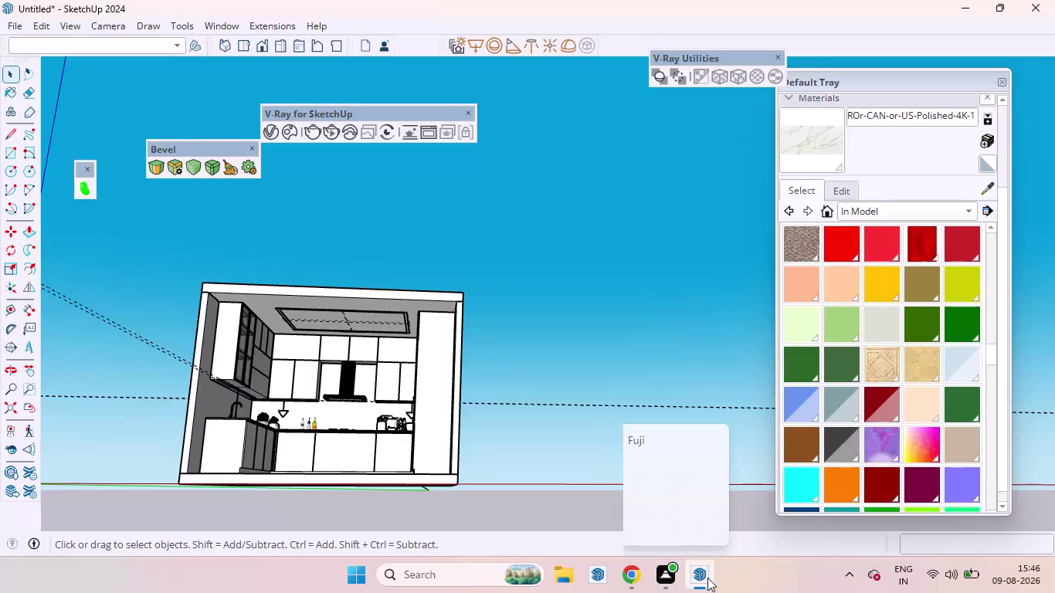
Create the material 'Material' textured with the newest white-and-gold marble image from Downloads.
click(556, 399)
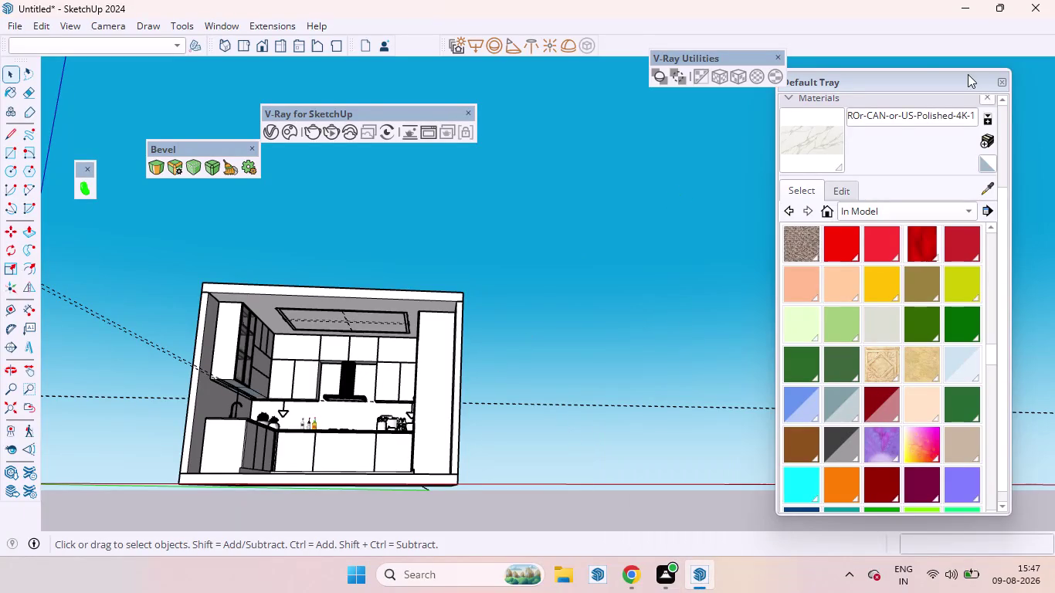
click(988, 138)
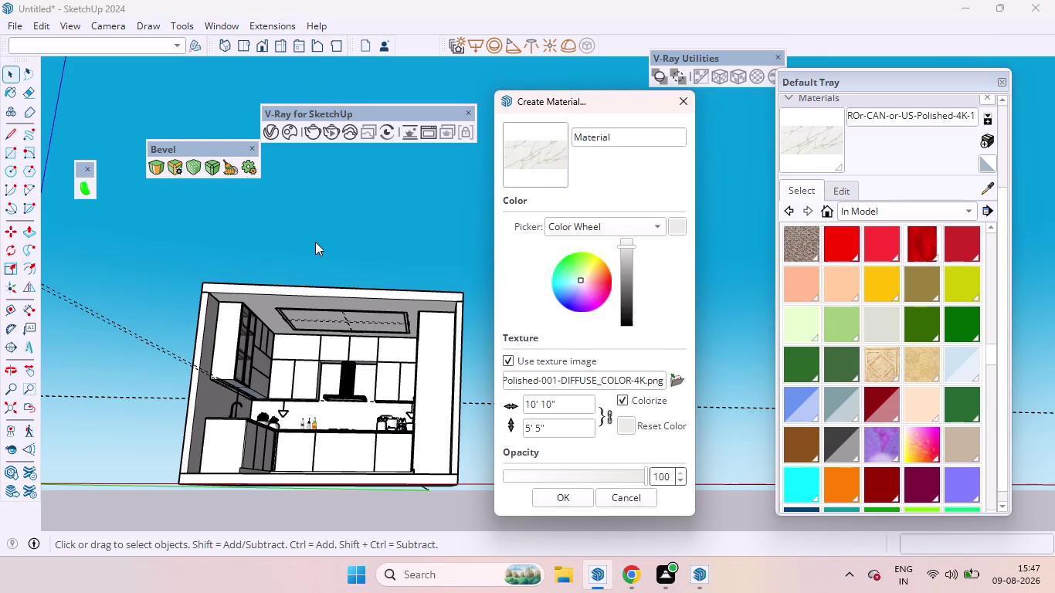
click(679, 380)
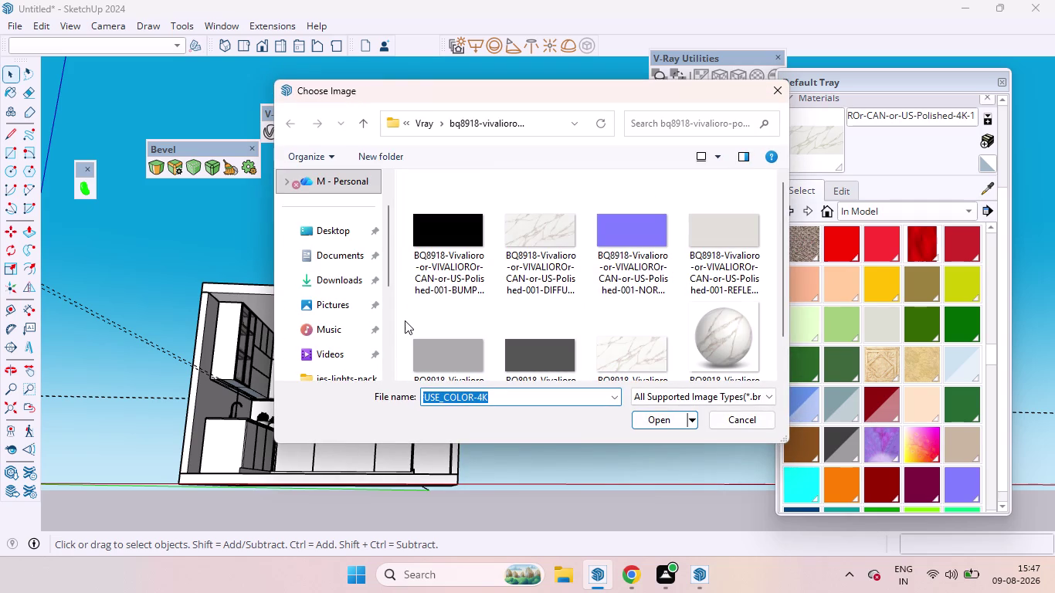
click(336, 280)
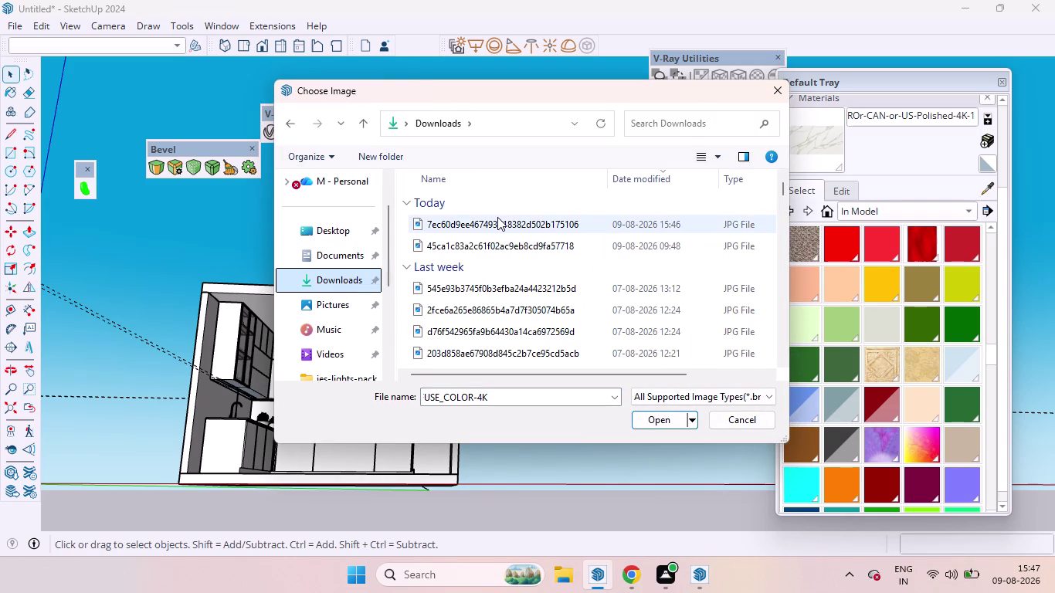
click(497, 217)
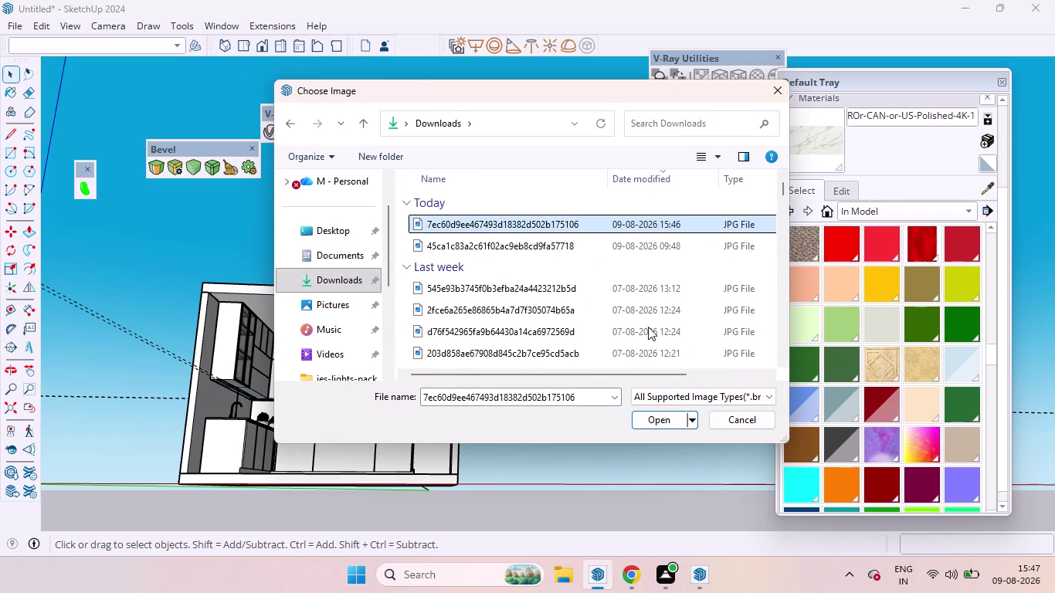
click(653, 418)
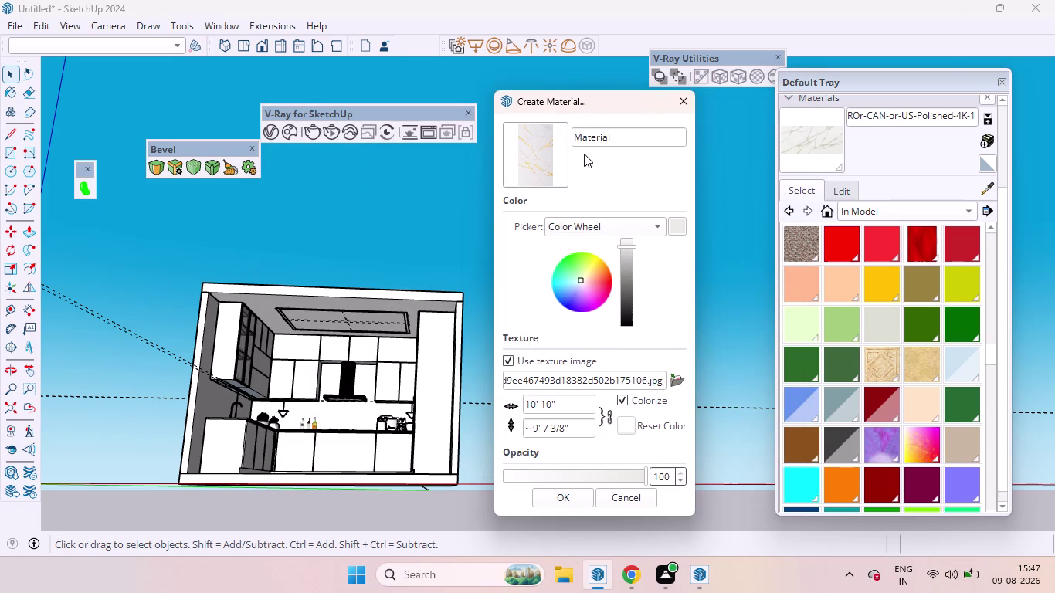
click(571, 497)
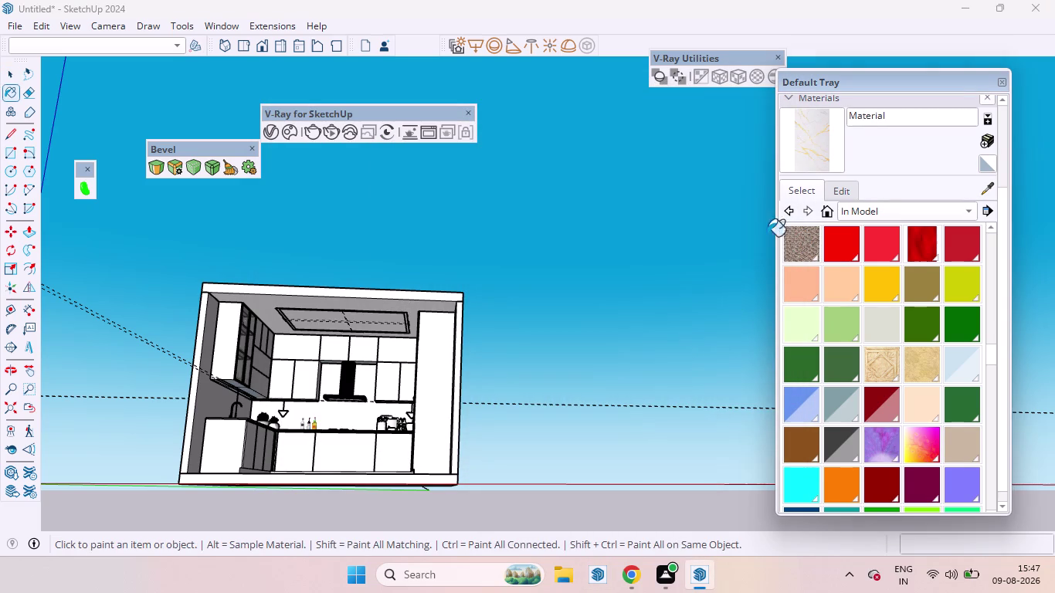
Zoom in on the backsplash, open it for editing and select its face.
key(space)
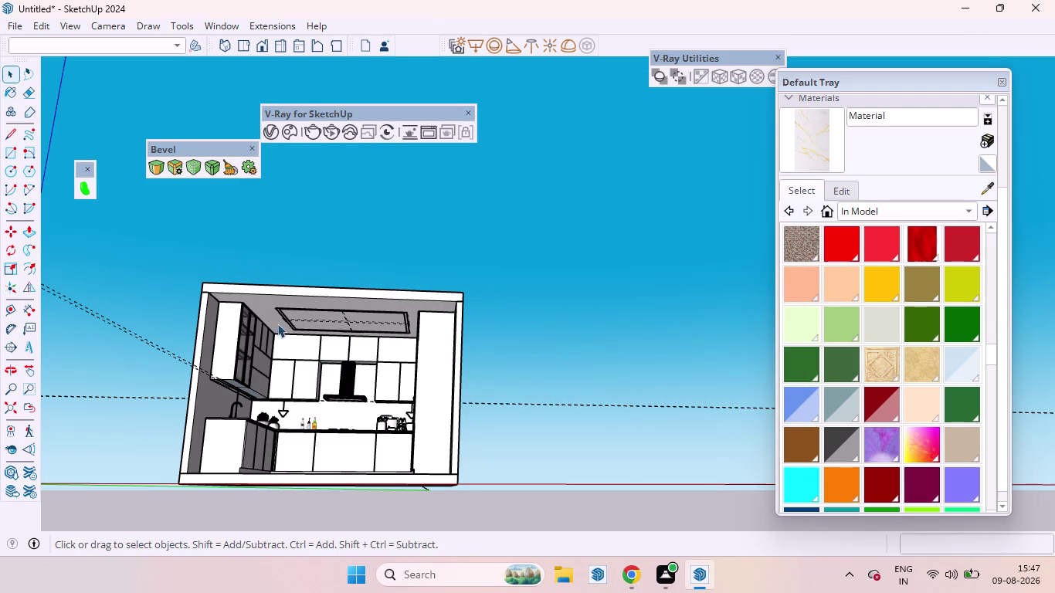
scroll(up, 3)
scroll(down, 3)
middle_drag(348, 308, 365, 476)
scroll(up, 3)
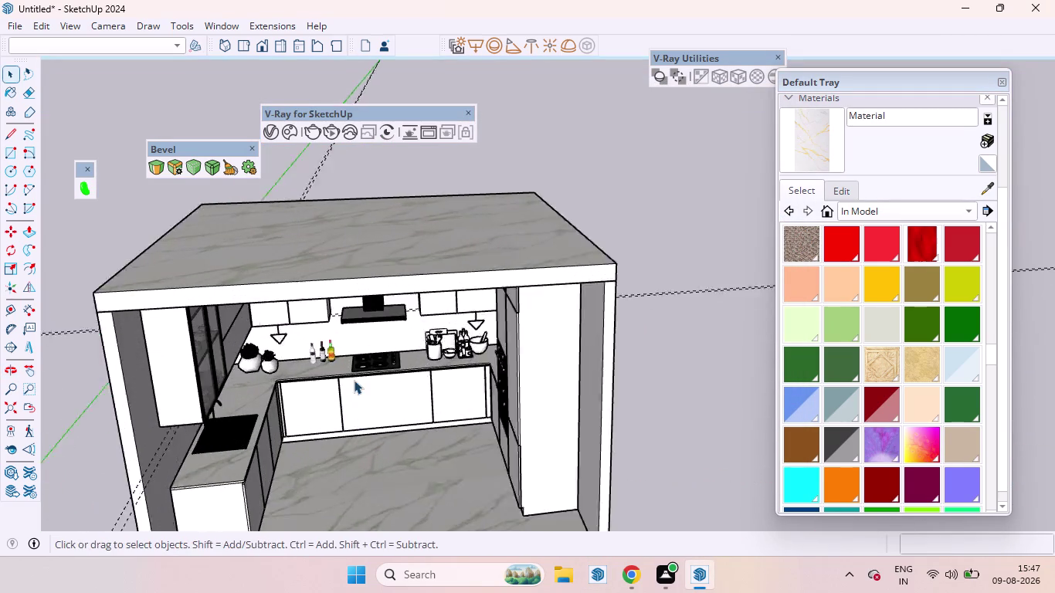
middle_drag(376, 454, 315, 309)
scroll(up, 3)
click(424, 389)
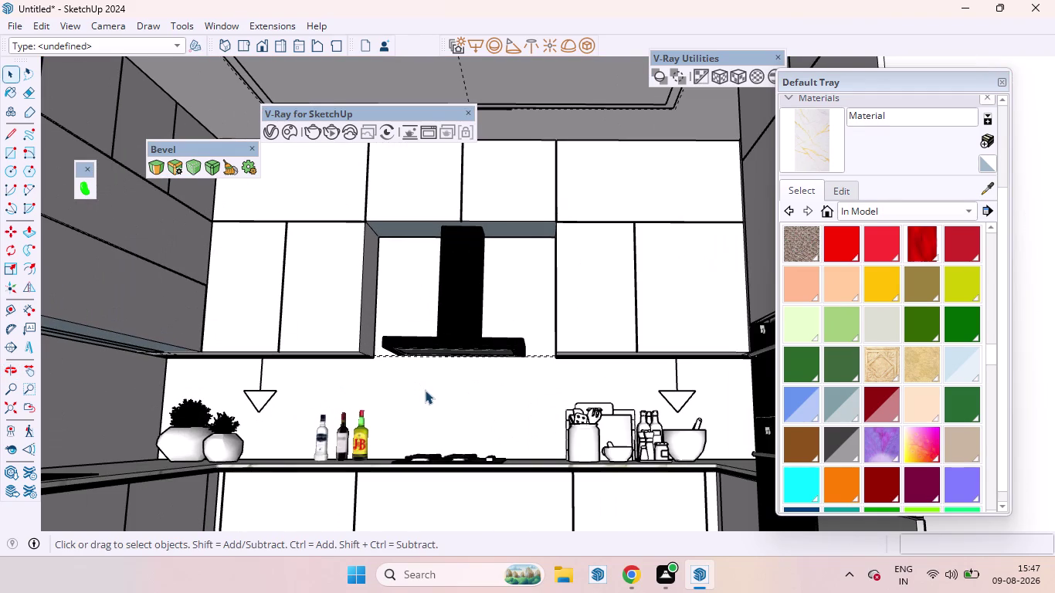
double_click(424, 390)
click(424, 390)
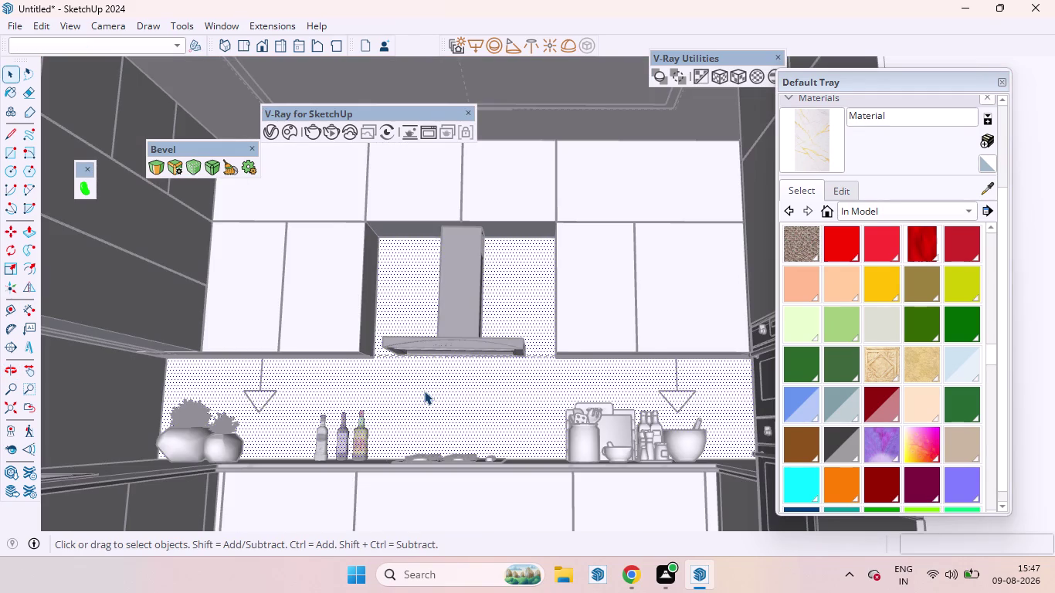
scroll(down, 3)
middle_drag(425, 391, 464, 458)
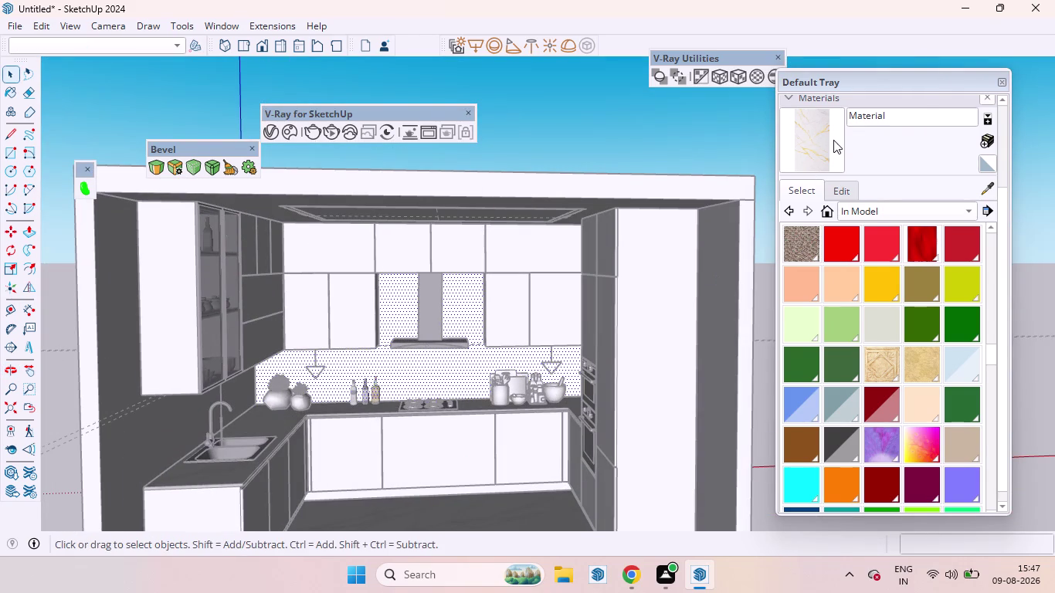
Paint the backsplash face with the white-and-gold marble material.
click(819, 138)
scroll(up, 3)
click(401, 373)
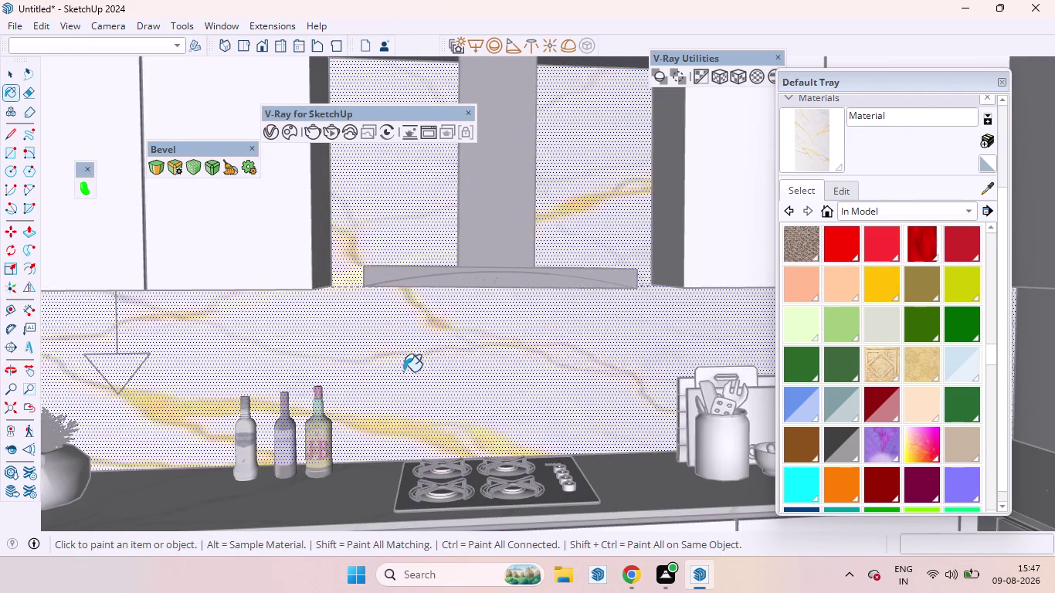
scroll(down, 3)
scroll(down, 3)
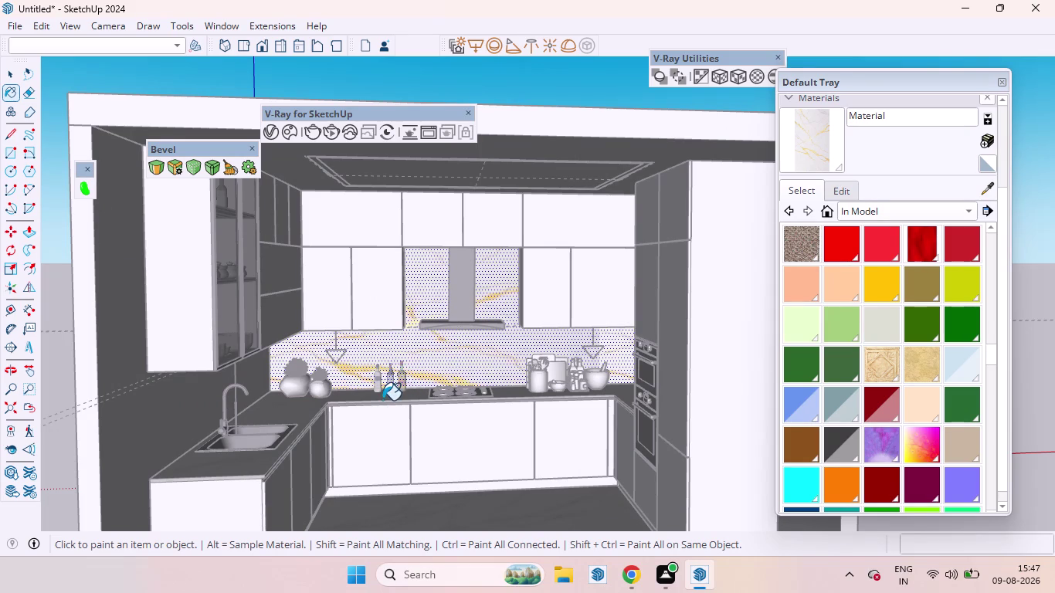
Return to selection and zoom out to view the whole marble-backed kitchen front.
key(space)
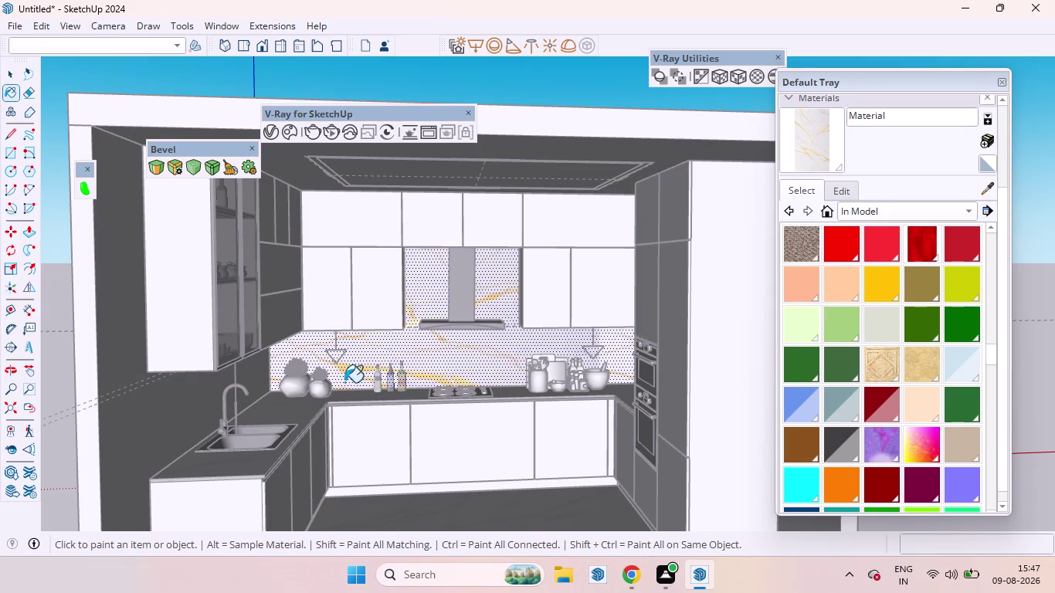
scroll(down, 3)
middle_drag(316, 369, 125, 427)
scroll(down, 3)
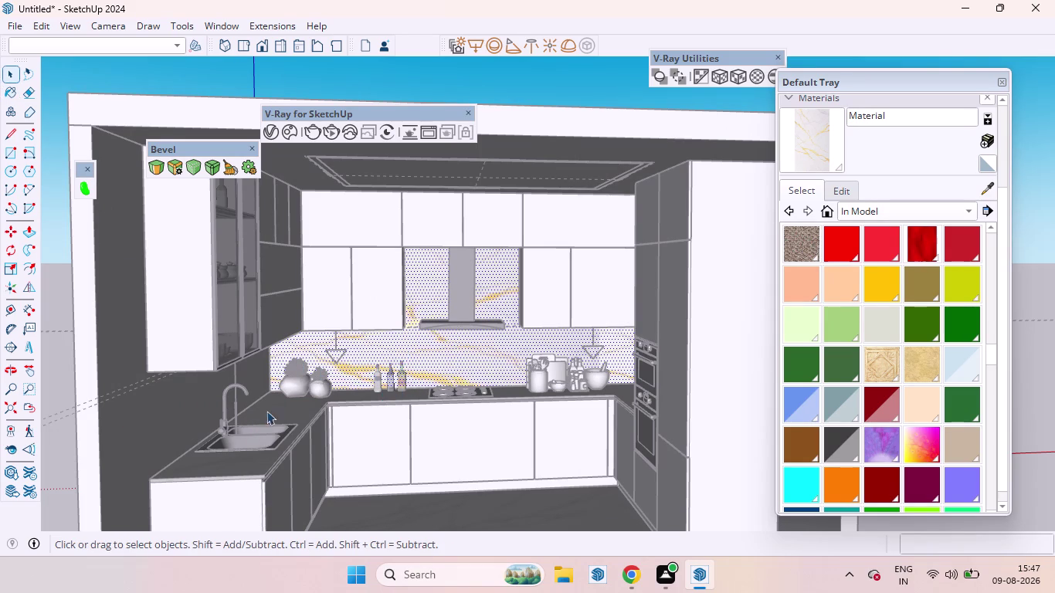
scroll(down, 3)
scroll(down, 3)
scroll(down, 3)
scroll(up, 3)
scroll(down, 3)
scroll(down, 3)
scroll(down, 3)
click(8, 68)
scroll(down, 3)
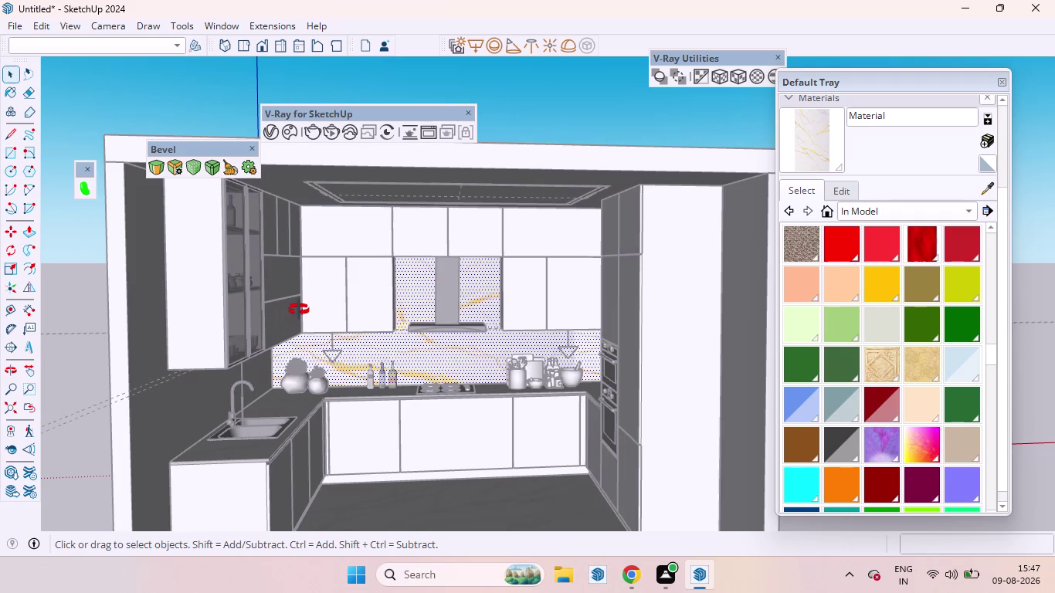
Orbit to a side view of the kitchen and open the kitchen model for editing.
scroll(down, 3)
scroll(down, 3)
scroll(down, 3)
middle_drag(348, 390, 202, 345)
scroll(up, 3)
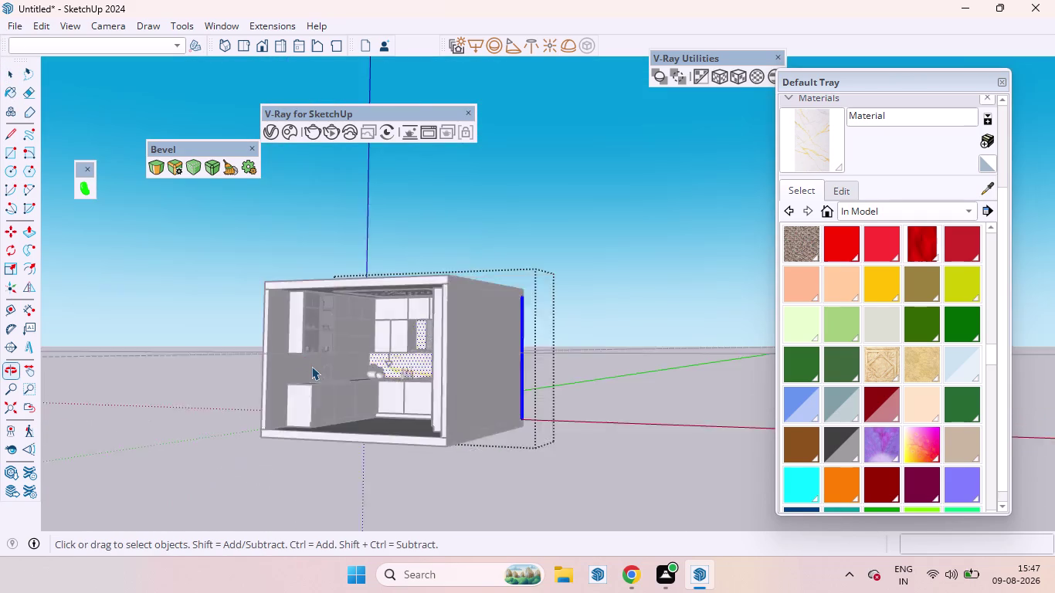
scroll(up, 3)
scroll(down, 3)
scroll(up, 3)
click(306, 375)
double_click(305, 375)
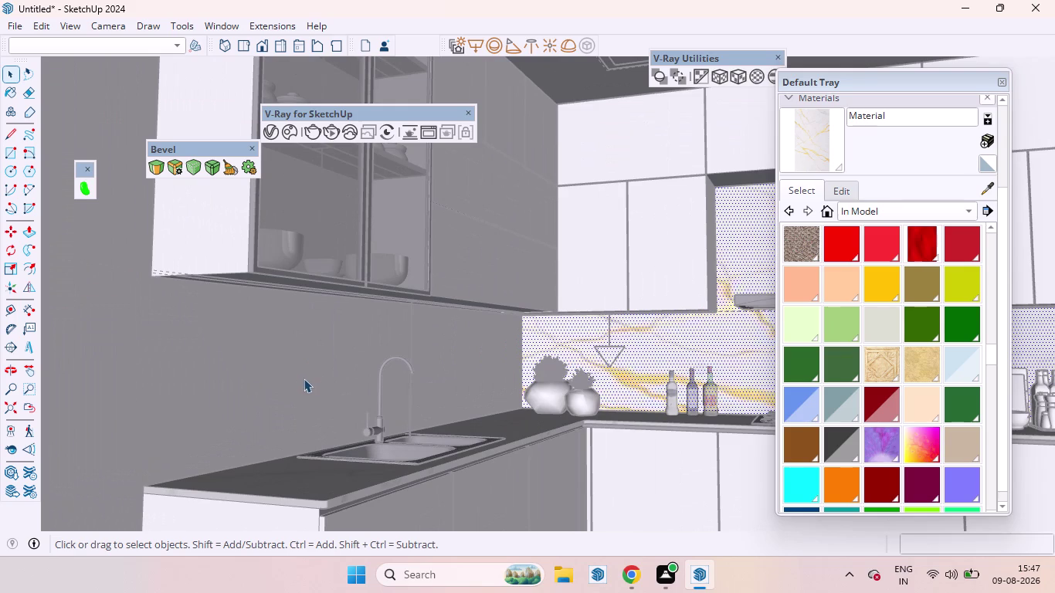
Select the whole left side wall inside the kitchen model.
scroll(down, 3)
scroll(down, 3)
triple_click(308, 377)
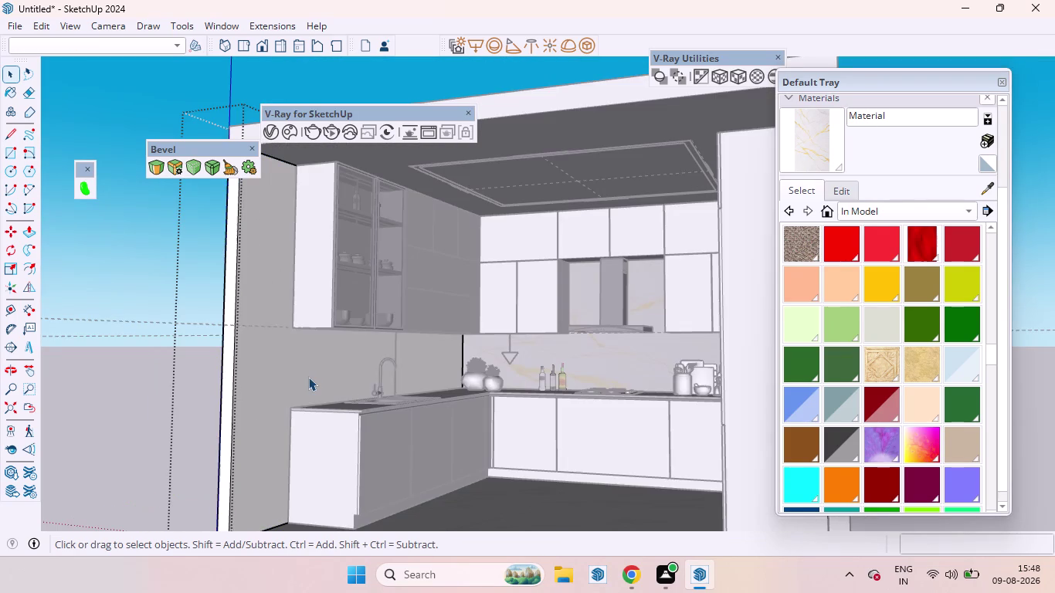
click(308, 377)
triple_click(308, 377)
click(309, 377)
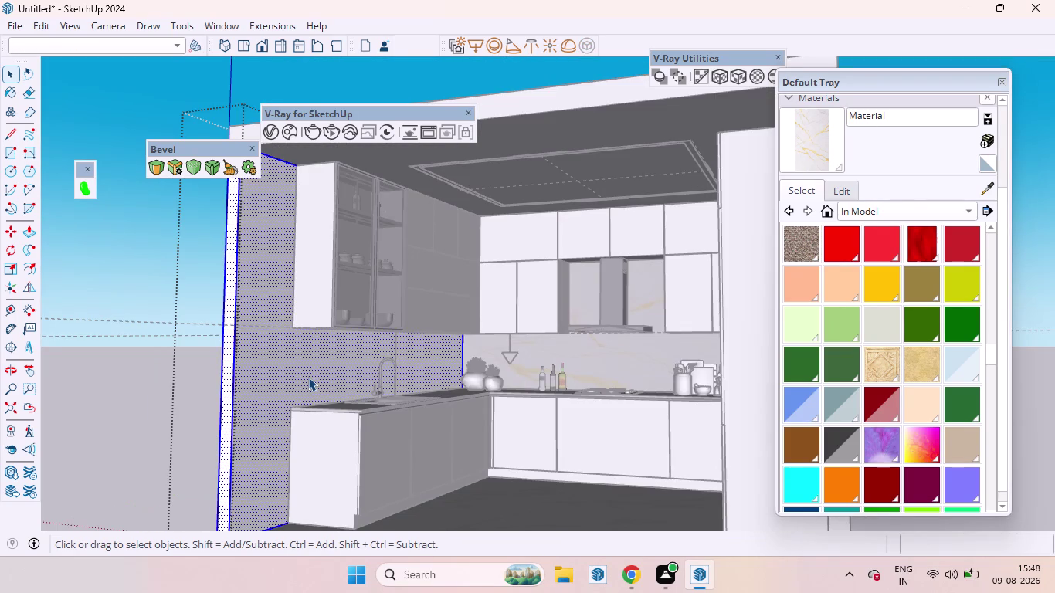
triple_click(308, 377)
click(308, 377)
click(304, 370)
click(296, 364)
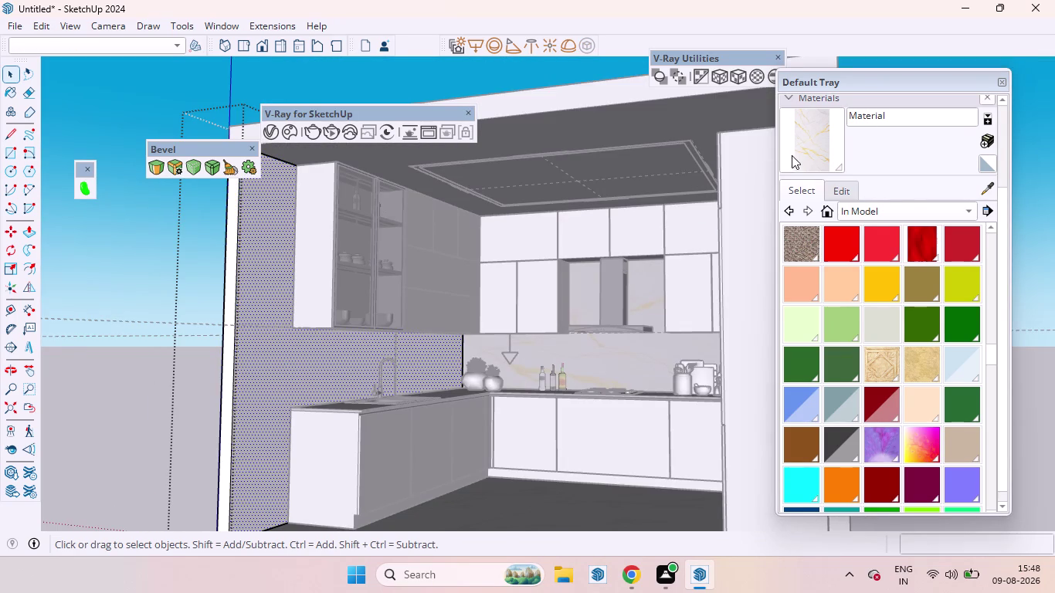
Paint the left side wall with the marble, then exit editing and clear the selection.
click(814, 144)
click(308, 362)
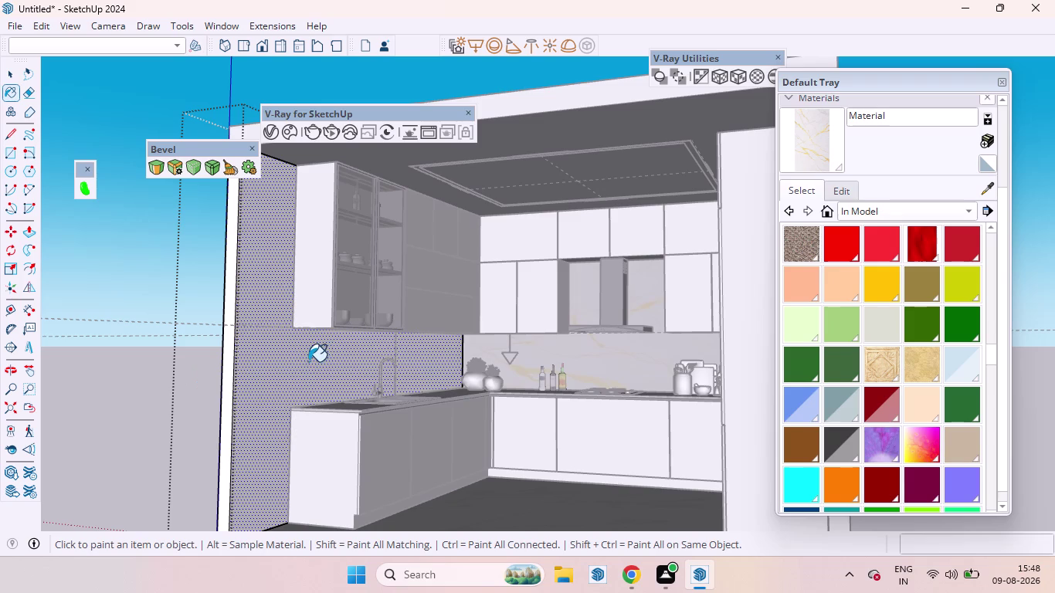
key(space)
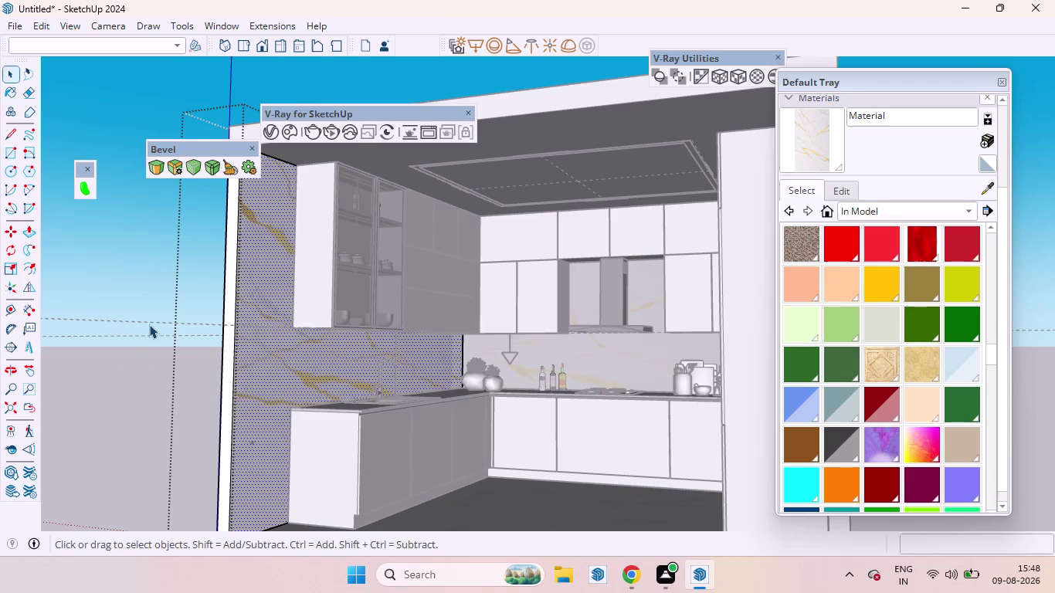
key(space)
click(130, 268)
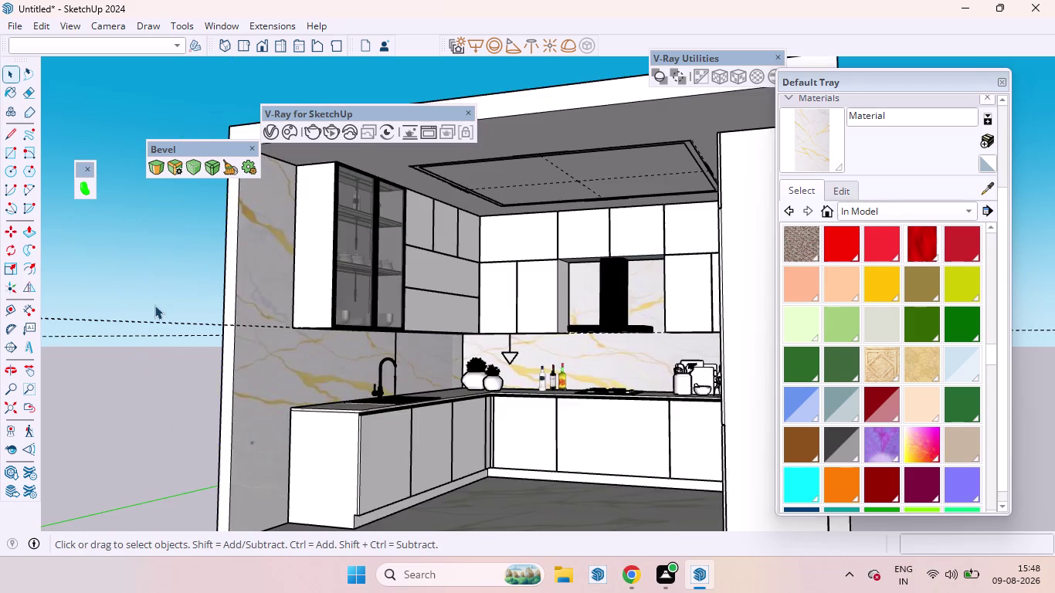
scroll(down, 3)
scroll(up, 3)
middle_drag(171, 322, 423, 317)
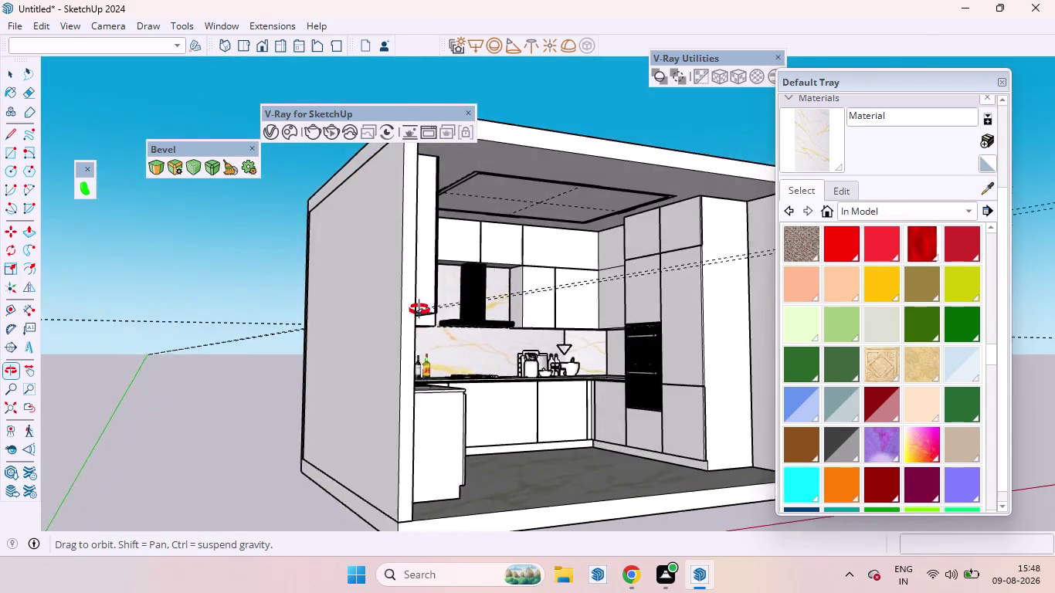
middle_drag(422, 317, 359, 321)
scroll(down, 3)
scroll(up, 3)
scroll(down, 3)
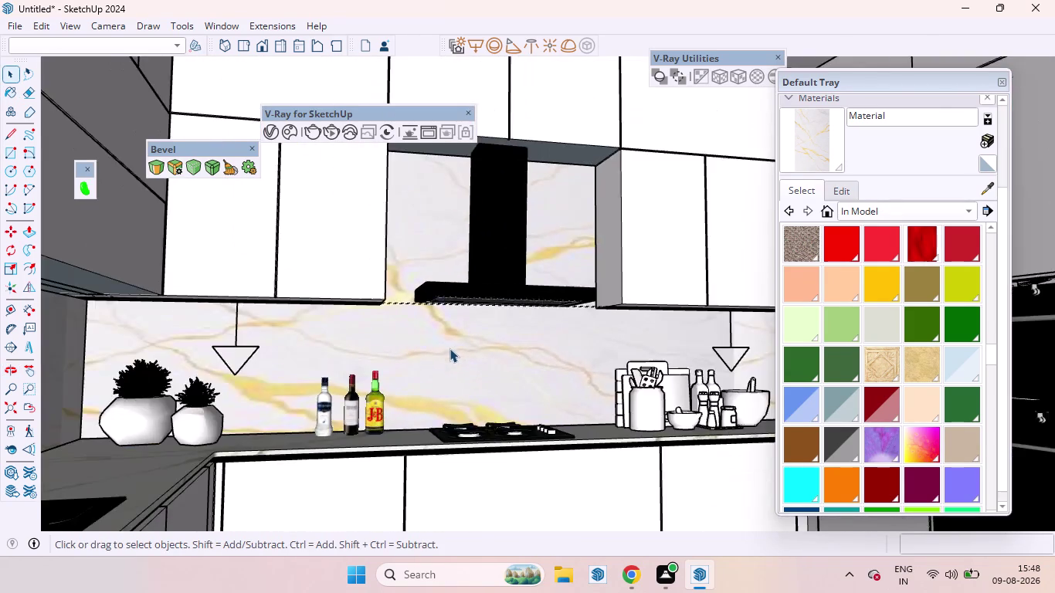
middle_drag(448, 349, 309, 447)
scroll(up, 3)
scroll(down, 3)
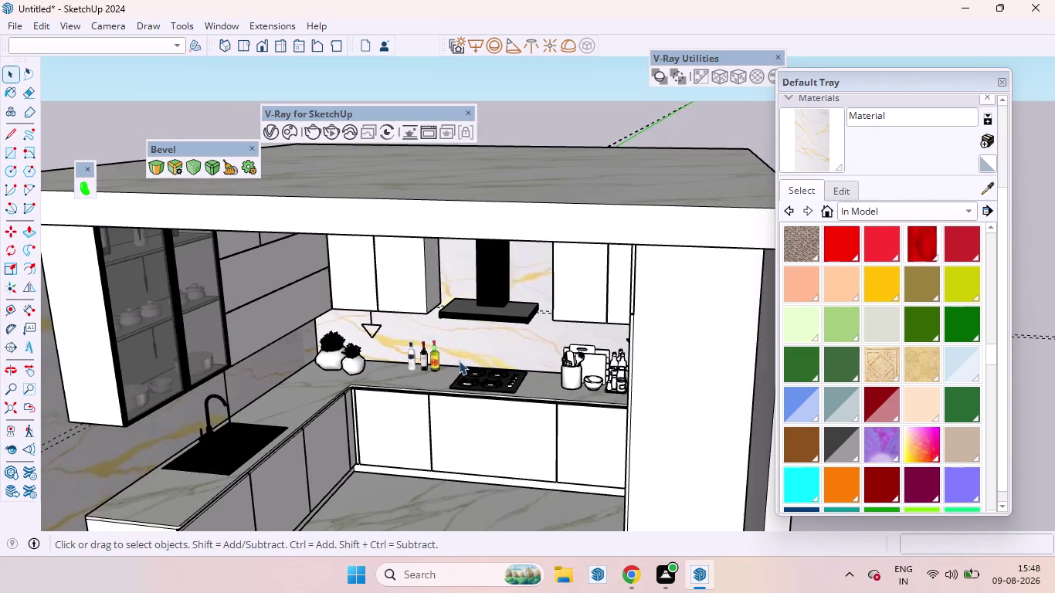
scroll(up, 3)
scroll(down, 3)
middle_drag(390, 442, 404, 401)
scroll(up, 3)
scroll(down, 3)
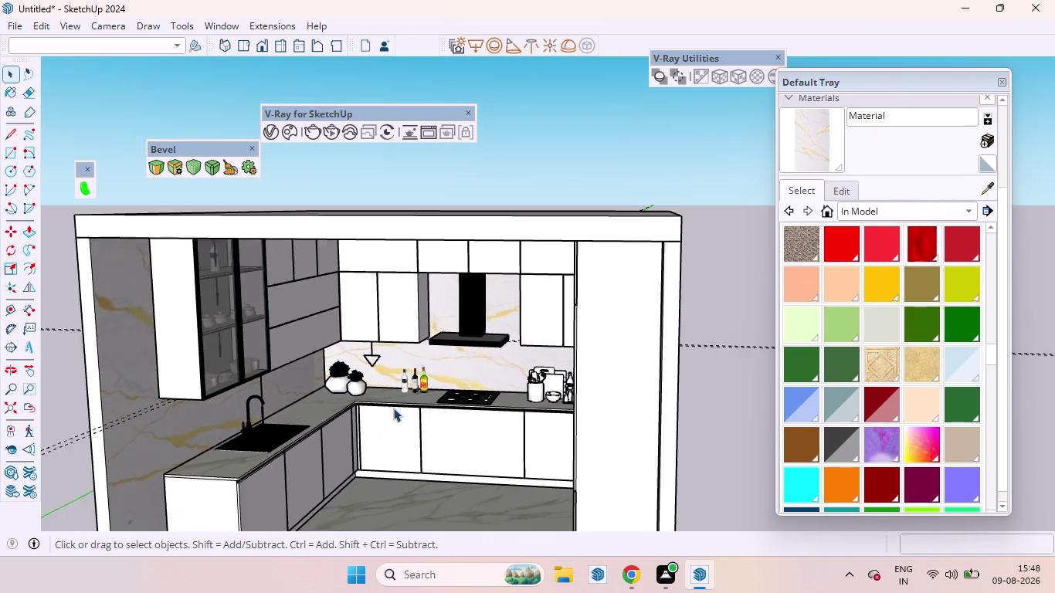
scroll(down, 3)
scroll(down, 3)
scroll(up, 3)
drag(655, 431, 592, 281)
scroll(down, 3)
scroll(up, 3)
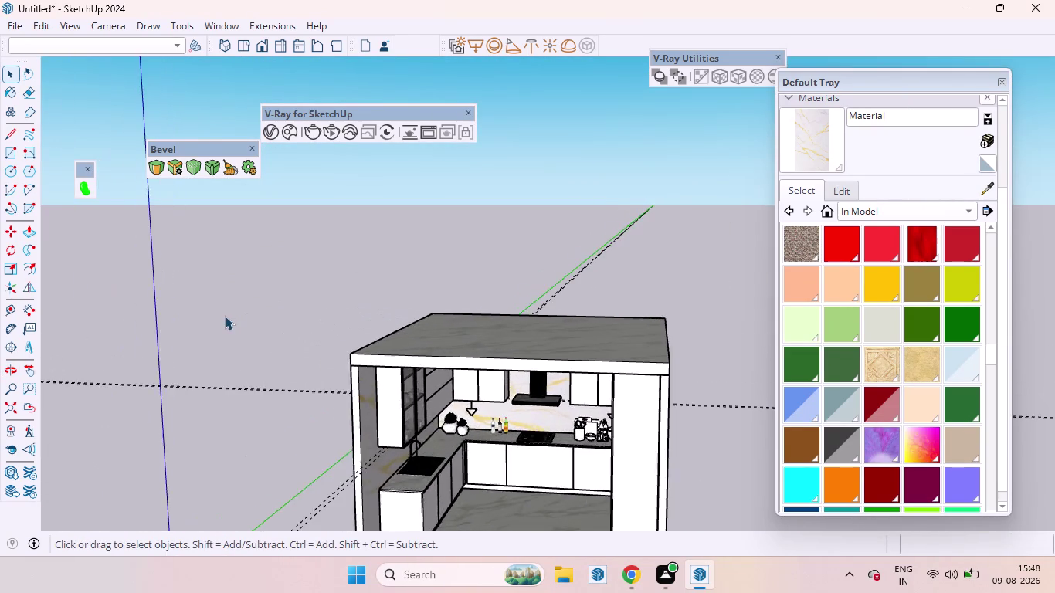
scroll(up, 3)
scroll(down, 3)
drag(285, 459, 146, 359)
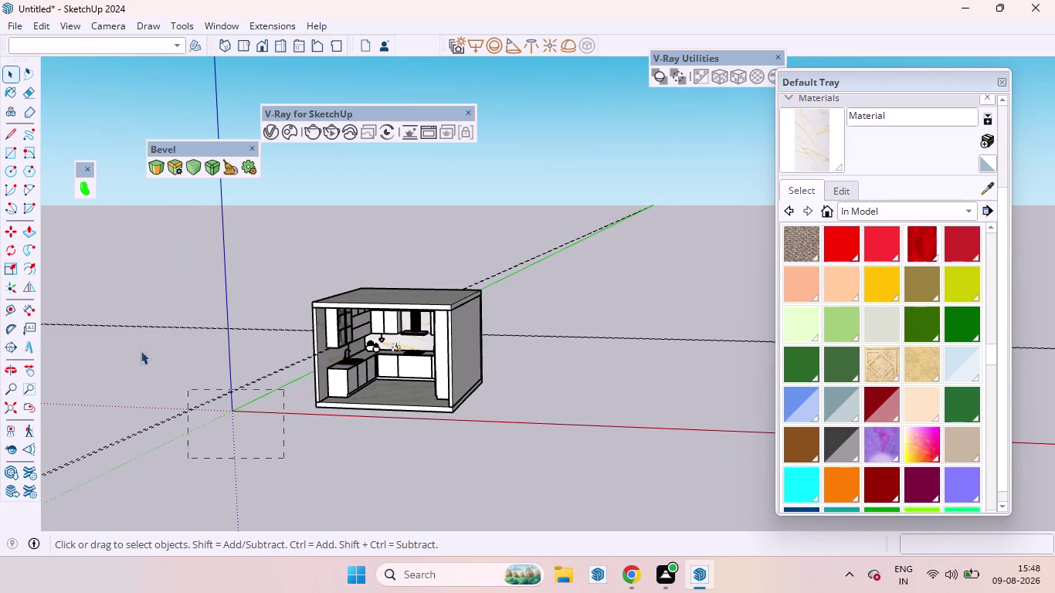
drag(147, 359, 108, 305)
key(Delete)
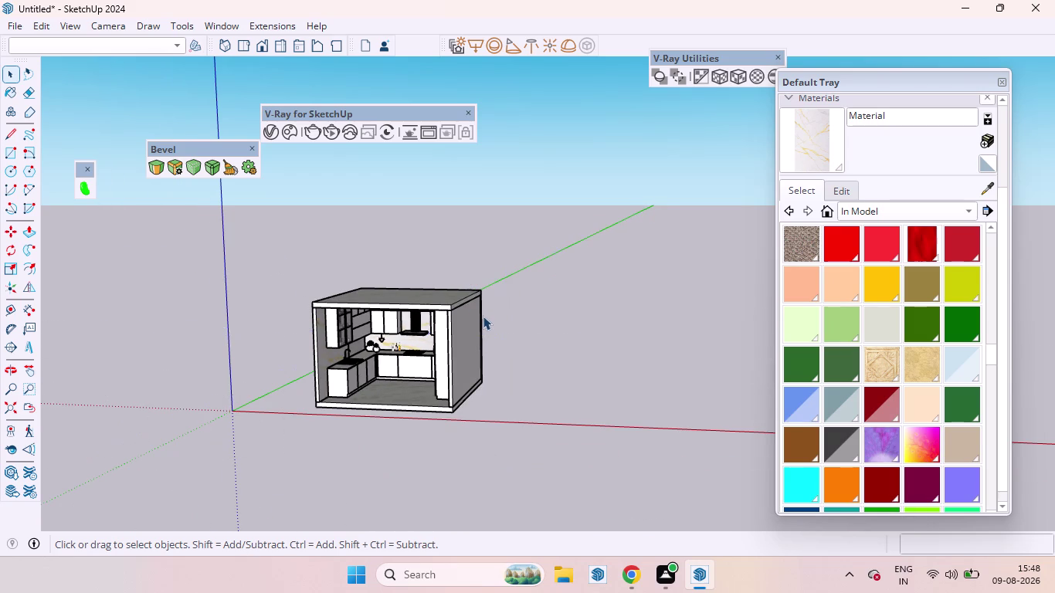
scroll(up, 3)
middle_drag(384, 367, 468, 261)
scroll(up, 3)
scroll(up, 3)
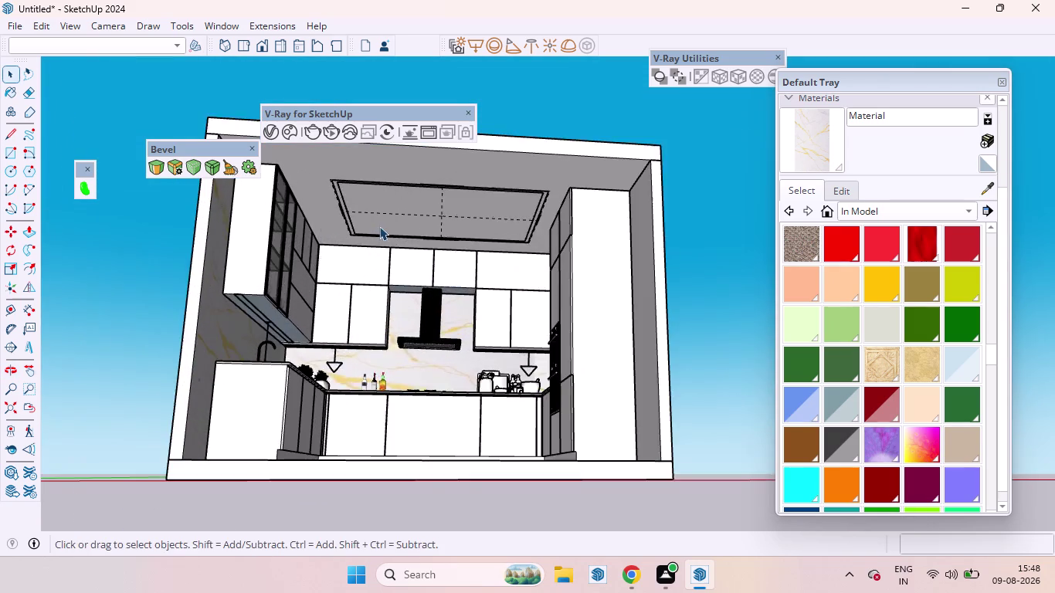
scroll(down, 3)
middle_drag(408, 227, 405, 342)
scroll(up, 3)
scroll(up, 3)
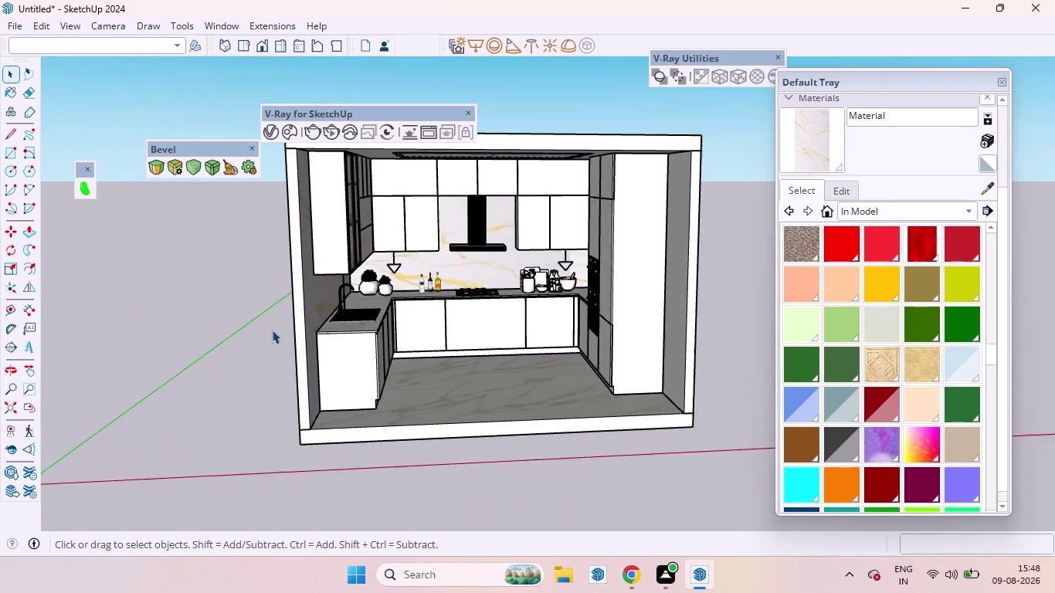
scroll(up, 3)
scroll(up, 3)
scroll(down, 3)
middle_drag(409, 351, 404, 292)
scroll(up, 3)
scroll(up, 3)
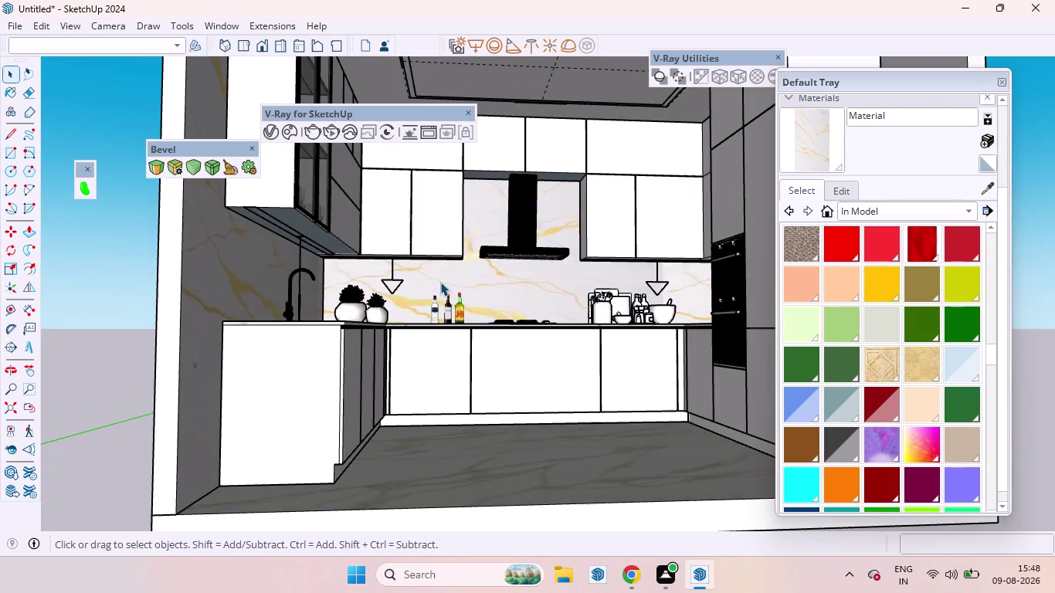
scroll(down, 3)
scroll(up, 3)
middle_drag(453, 284, 448, 352)
scroll(up, 3)
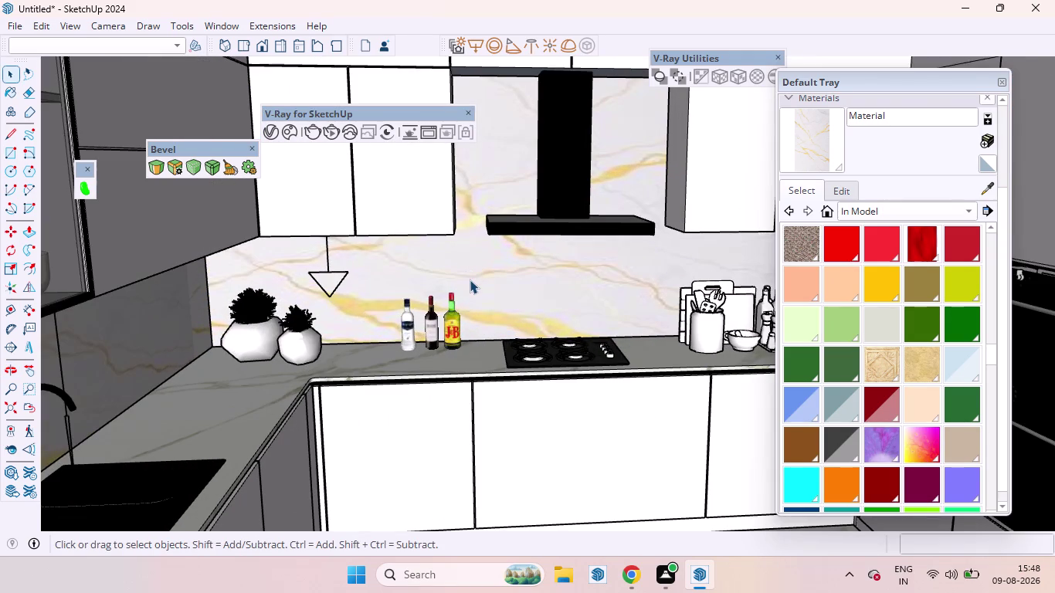
click(469, 280)
double_click(470, 279)
click(469, 280)
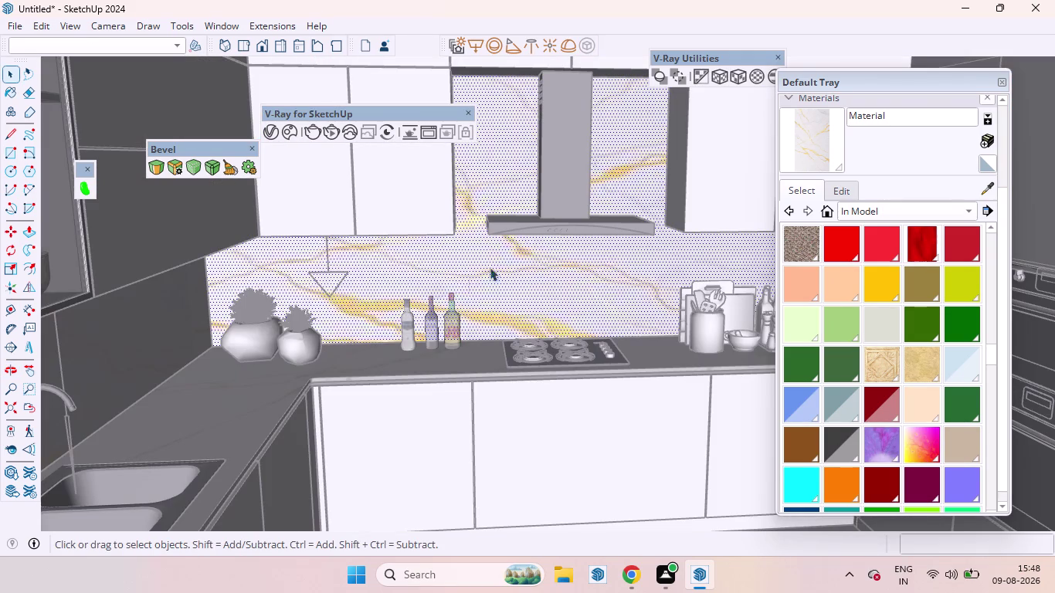
click(730, 82)
scroll(down, 3)
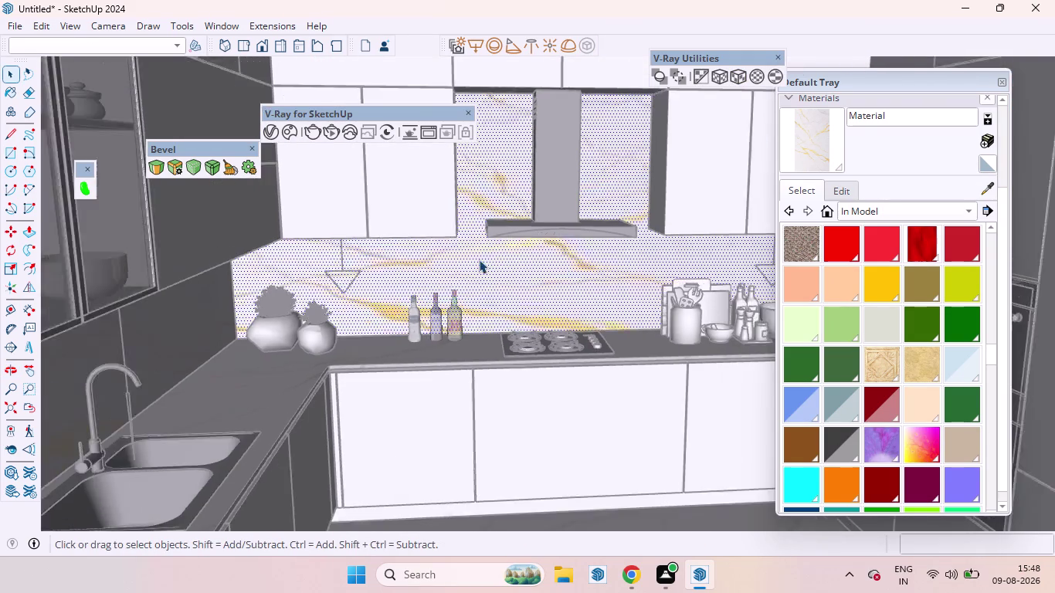
scroll(down, 3)
scroll(down, 3)
key(space)
click(226, 305)
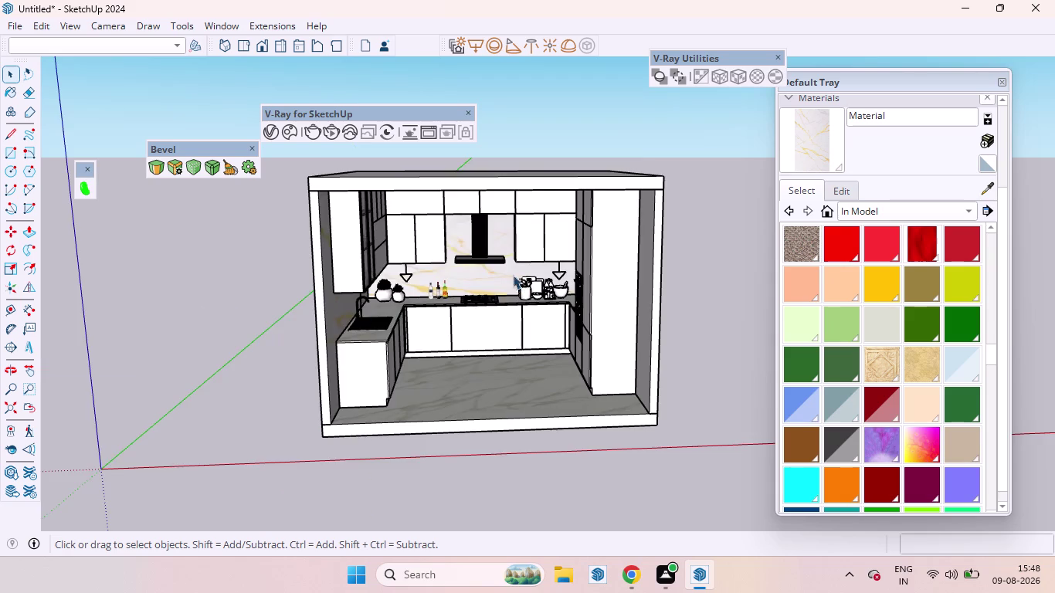
middle_drag(510, 273, 443, 177)
scroll(up, 3)
scroll(down, 3)
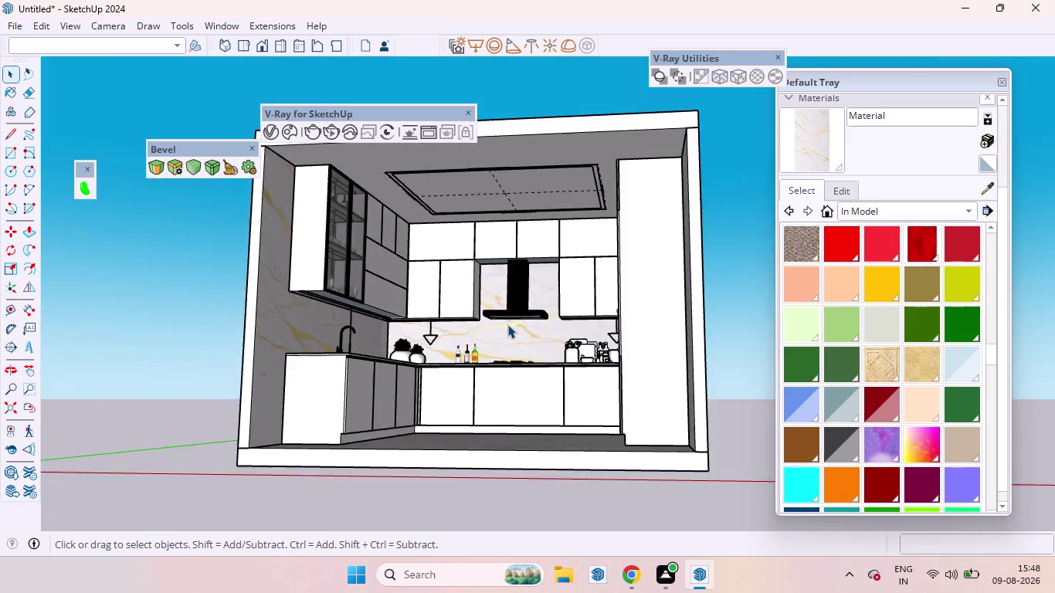
scroll(up, 3)
middle_drag(509, 332, 589, 402)
scroll(down, 3)
scroll(up, 3)
middle_drag(498, 345, 490, 345)
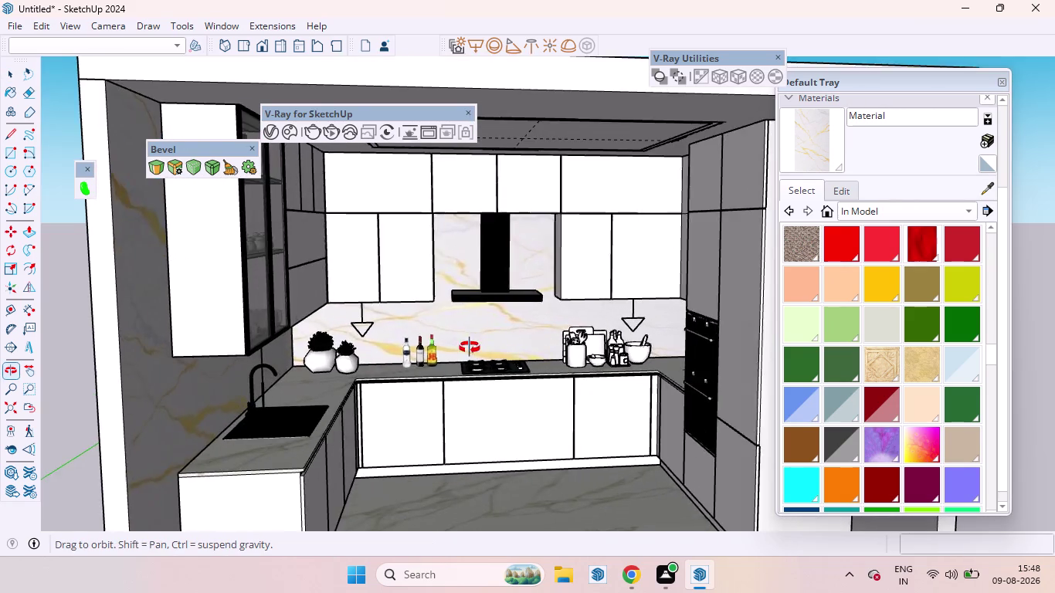
middle_drag(491, 346, 258, 325)
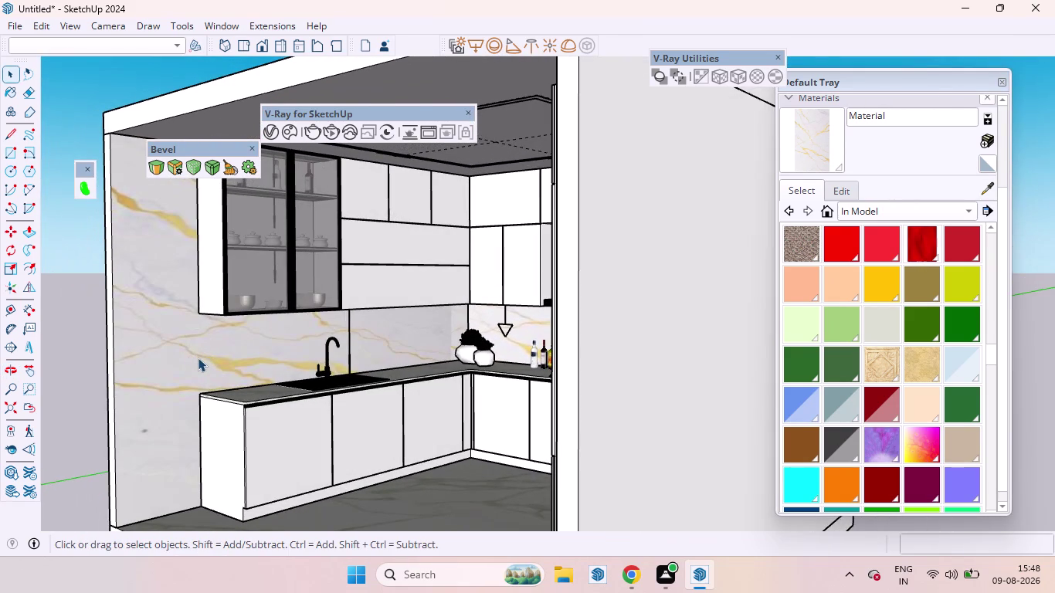
scroll(down, 3)
middle_drag(237, 359, 446, 375)
scroll(down, 3)
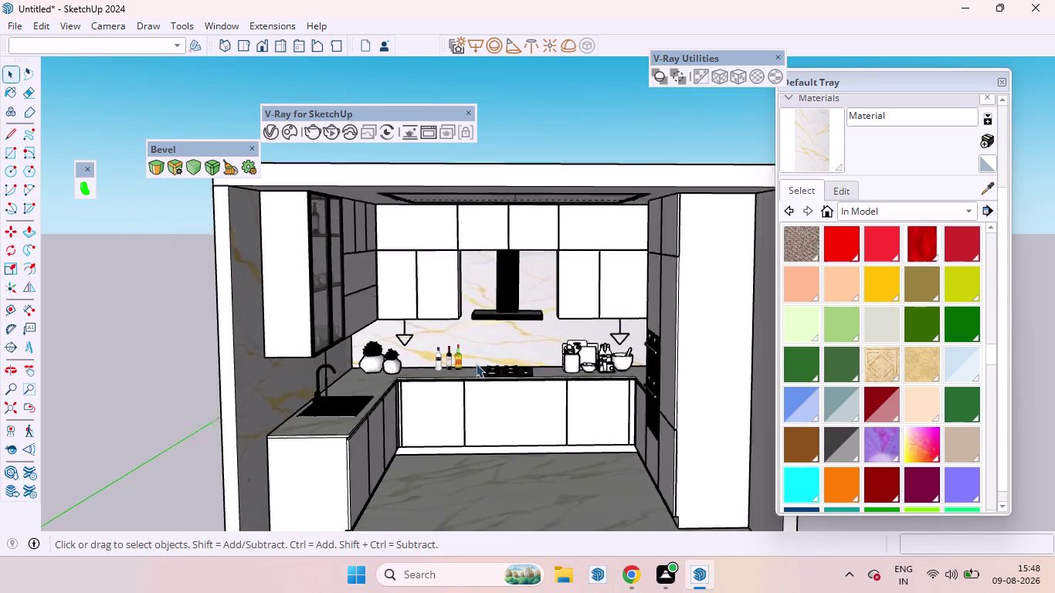
scroll(down, 3)
middle_drag(488, 371, 491, 332)
scroll(up, 3)
scroll(down, 3)
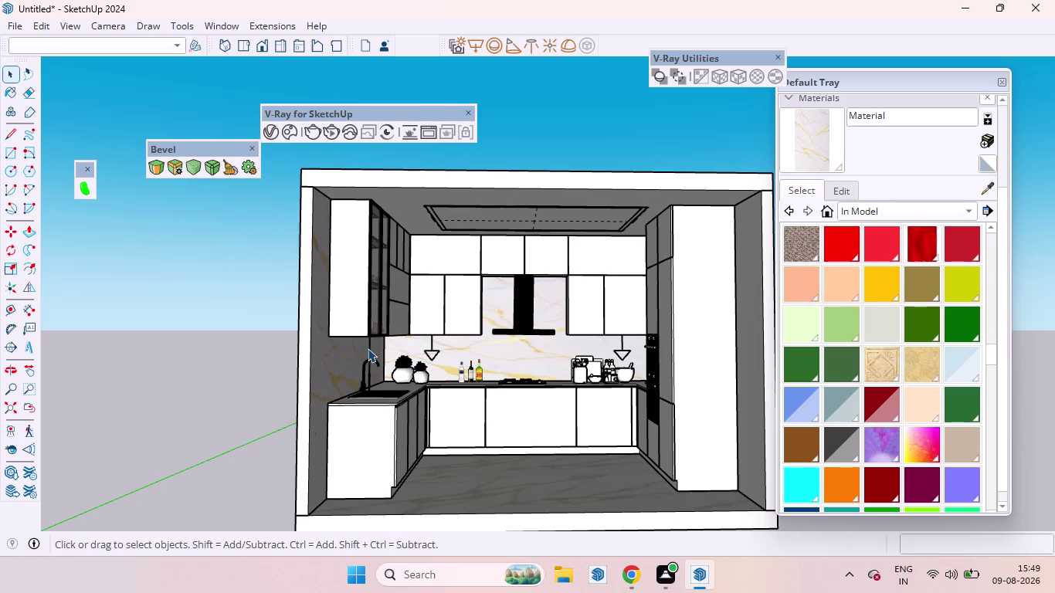
scroll(down, 3)
scroll(up, 3)
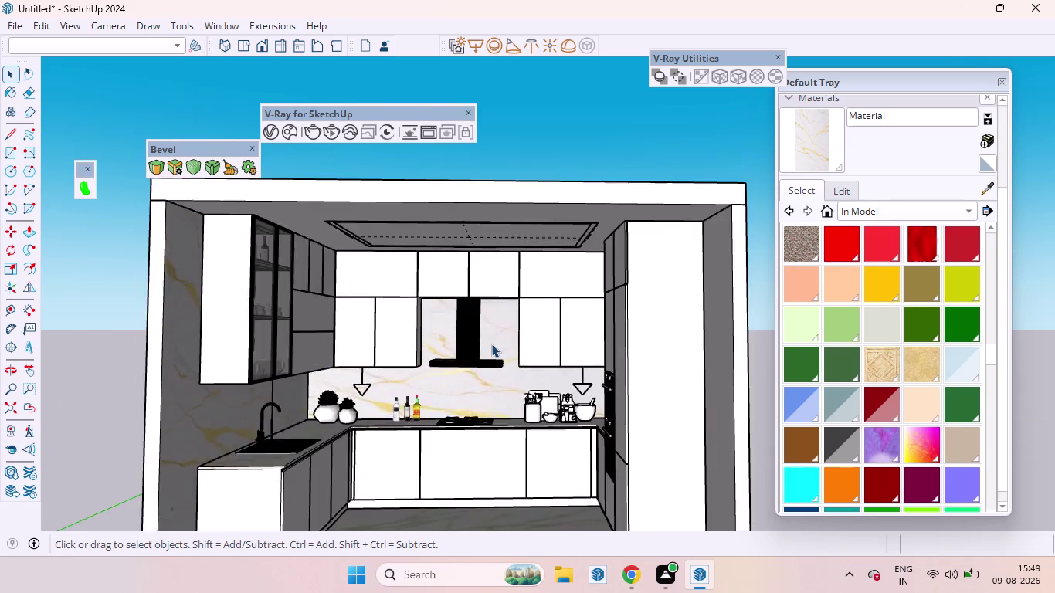
scroll(up, 3)
scroll(down, 3)
middle_drag(541, 314, 443, 308)
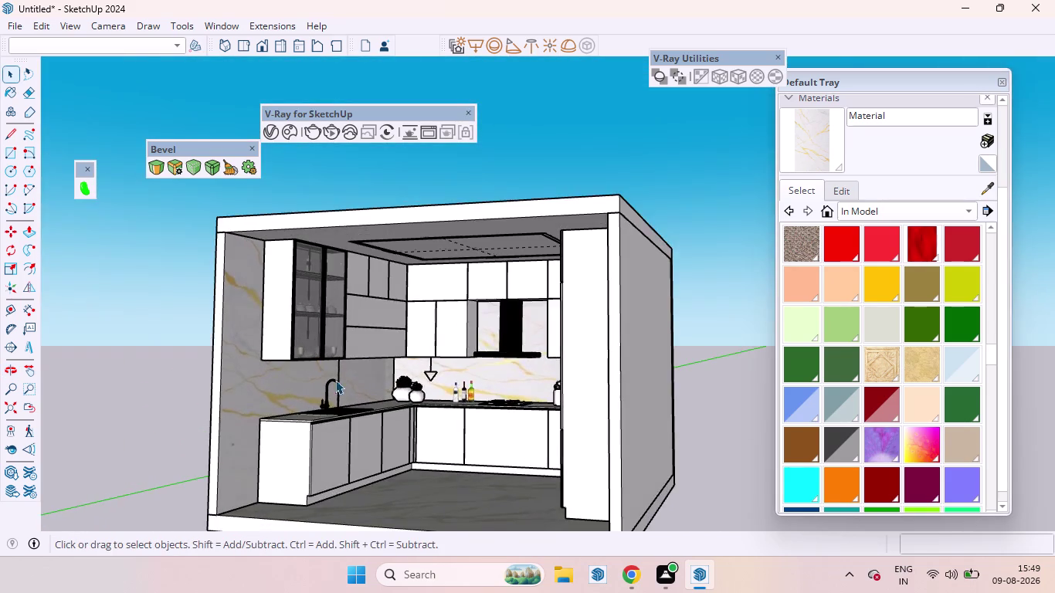
scroll(up, 3)
scroll(down, 3)
scroll(up, 3)
scroll(down, 3)
middle_drag(324, 478, 493, 457)
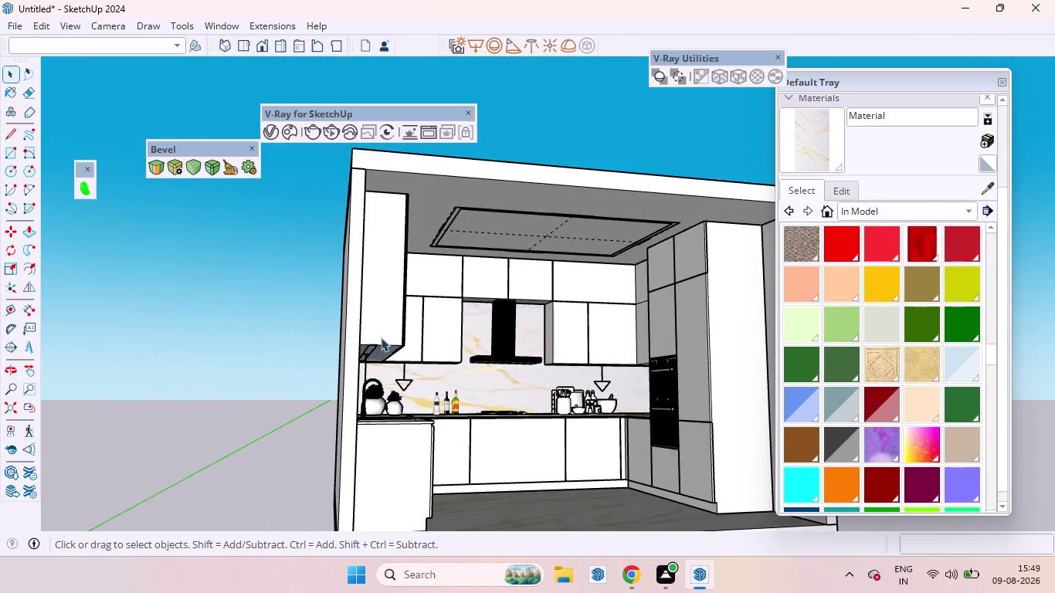
scroll(down, 3)
scroll(up, 3)
scroll(down, 3)
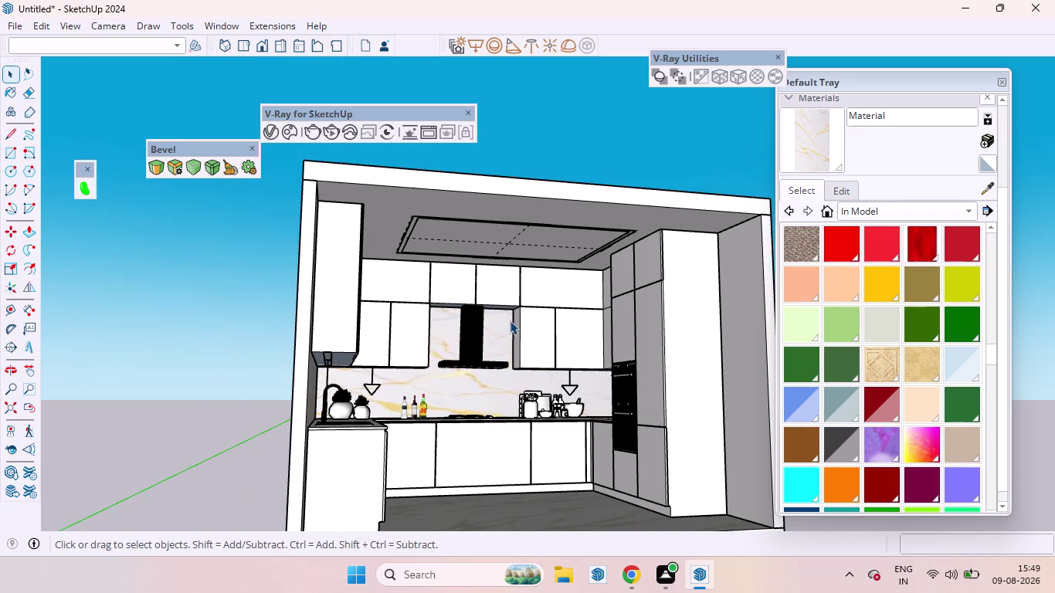
scroll(up, 3)
scroll(down, 3)
scroll(up, 3)
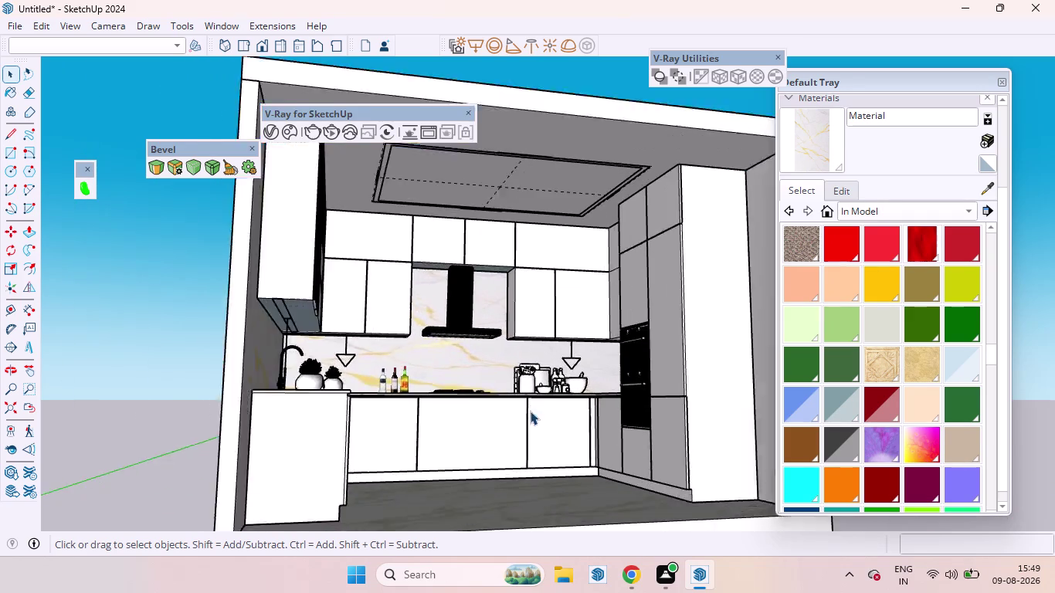
scroll(down, 3)
middle_drag(560, 474, 508, 493)
scroll(up, 3)
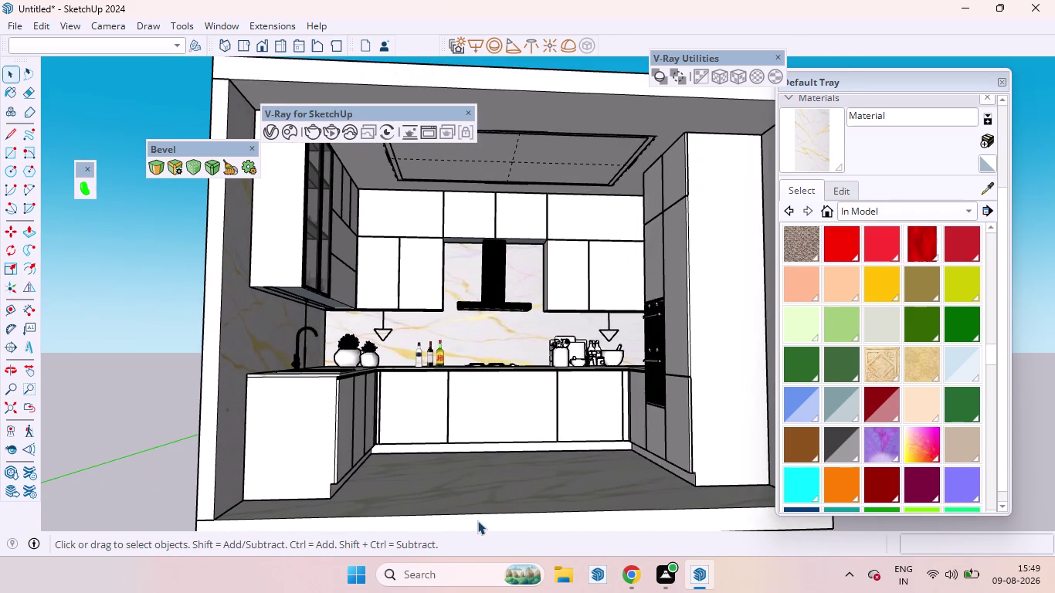
scroll(up, 3)
middle_drag(513, 502, 484, 546)
scroll(up, 3)
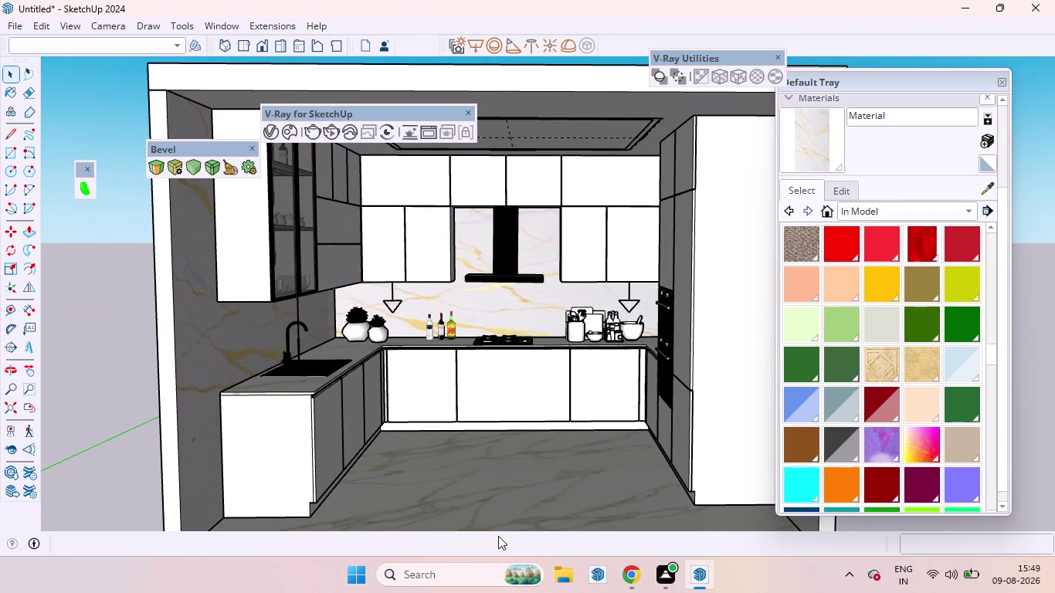
scroll(up, 3)
scroll(up, 3)
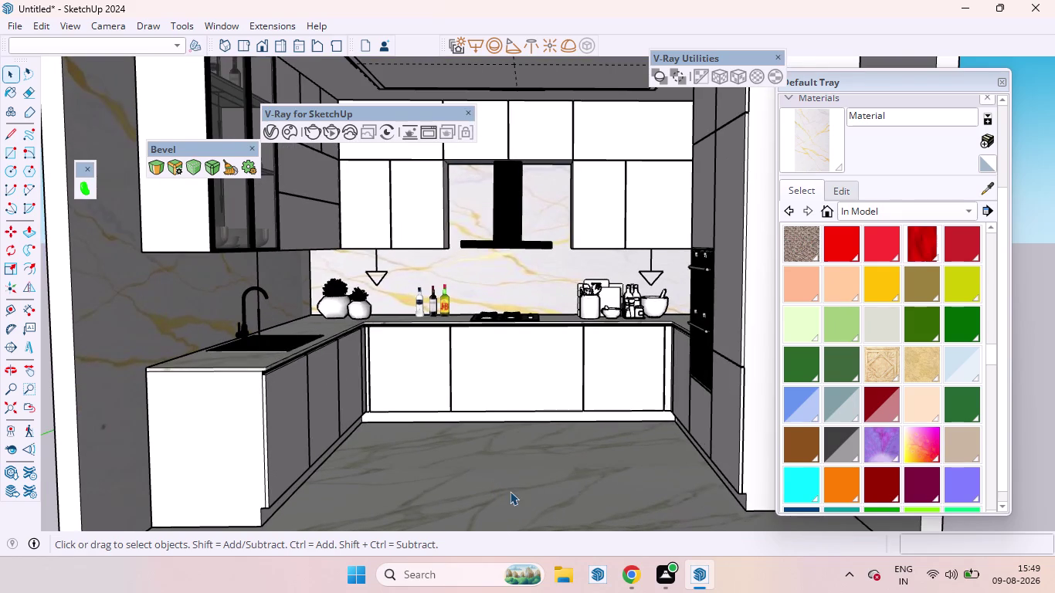
scroll(down, 3)
middle_drag(513, 491, 505, 469)
scroll(up, 3)
scroll(up, 3)
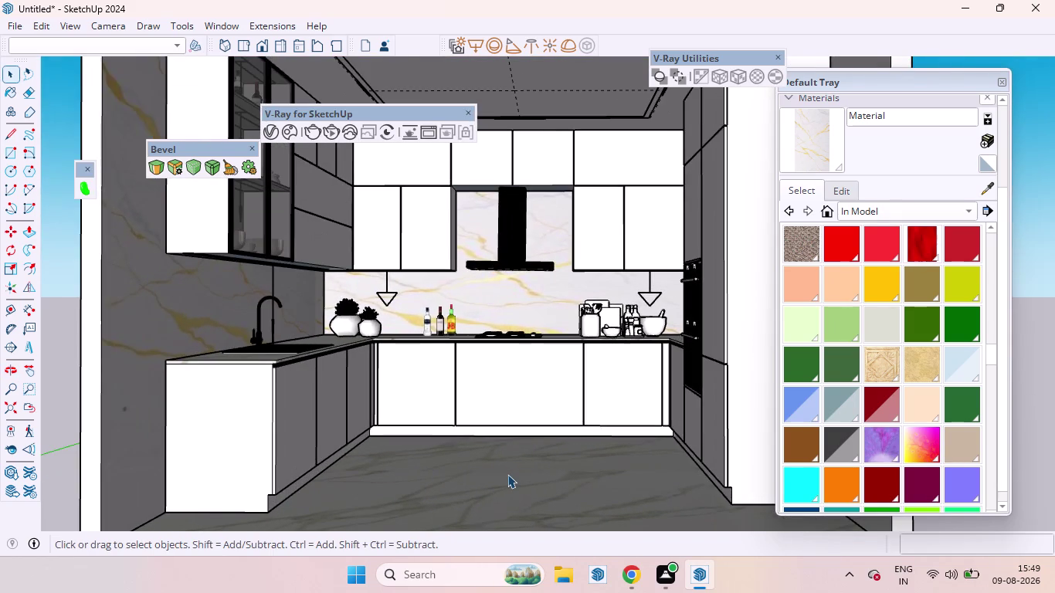
scroll(down, 3)
scroll(up, 3)
middle_drag(510, 441, 518, 463)
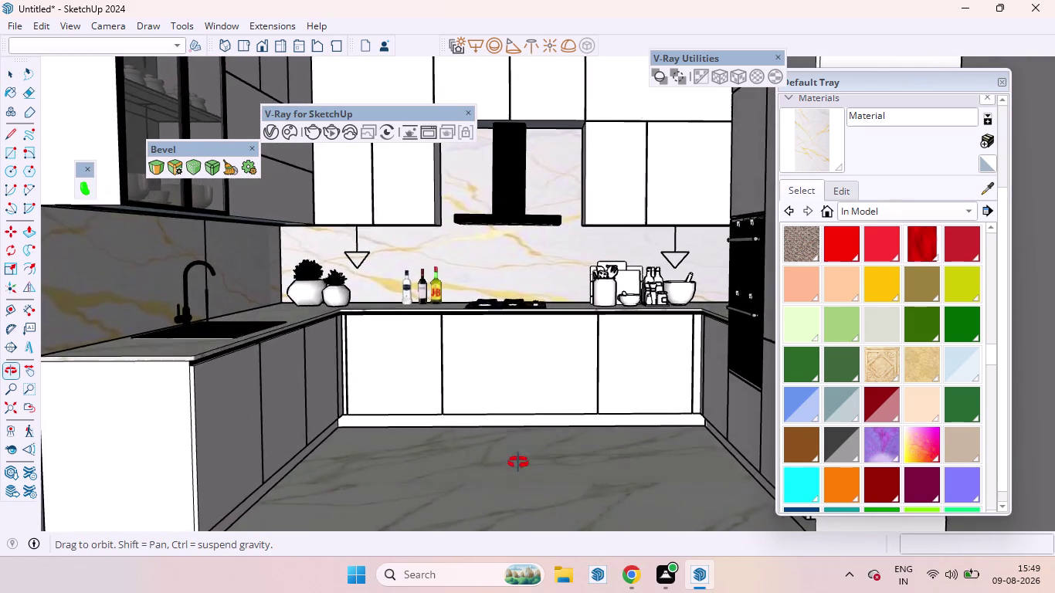
middle_drag(518, 464, 514, 456)
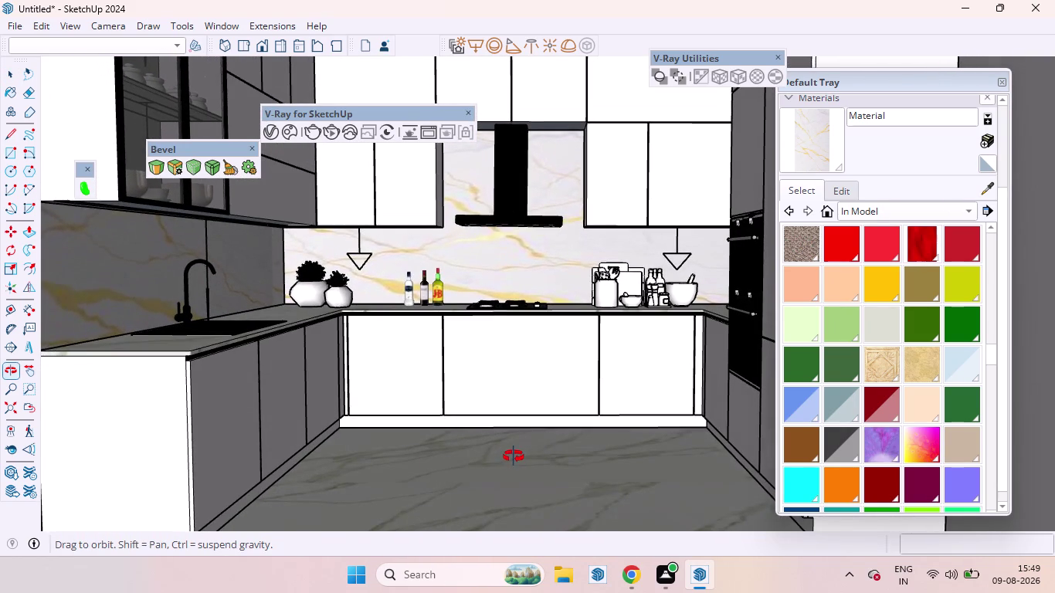
middle_drag(514, 457, 522, 435)
scroll(down, 3)
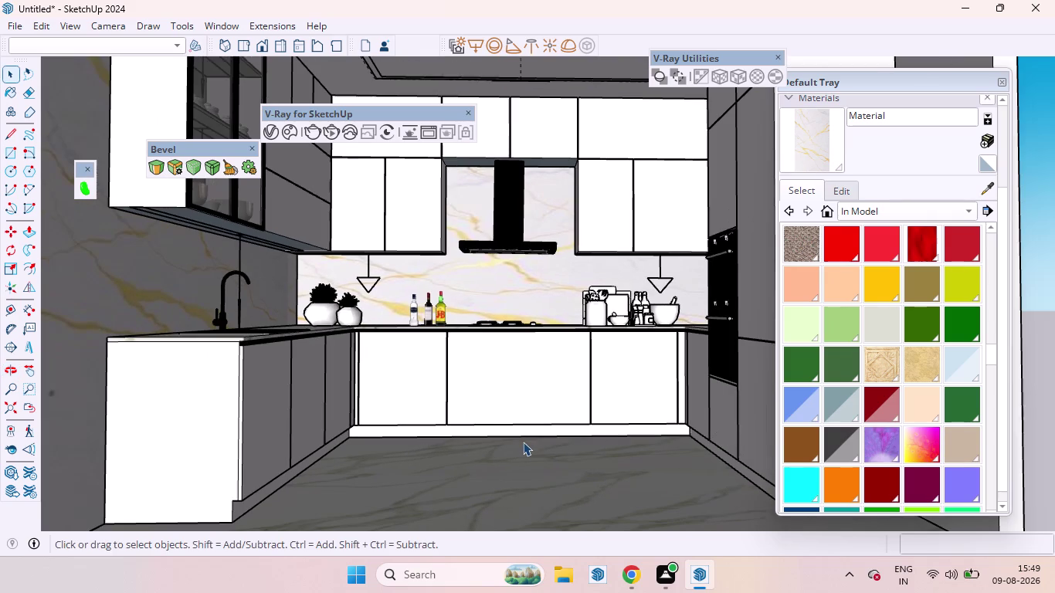
scroll(down, 3)
middle_drag(523, 478, 516, 457)
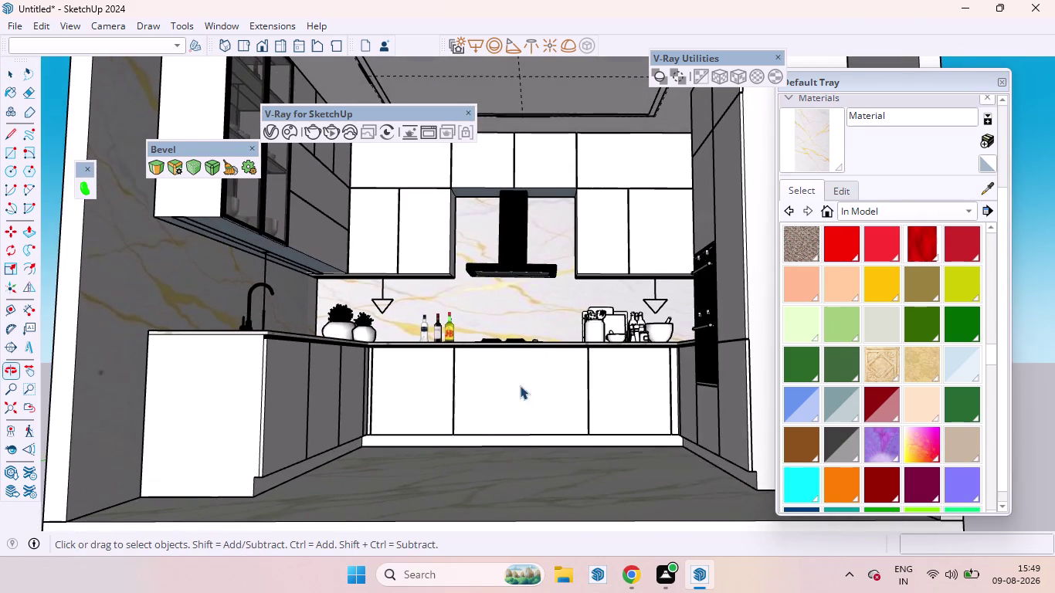
scroll(up, 3)
scroll(down, 3)
scroll(down, 3)
scroll(up, 3)
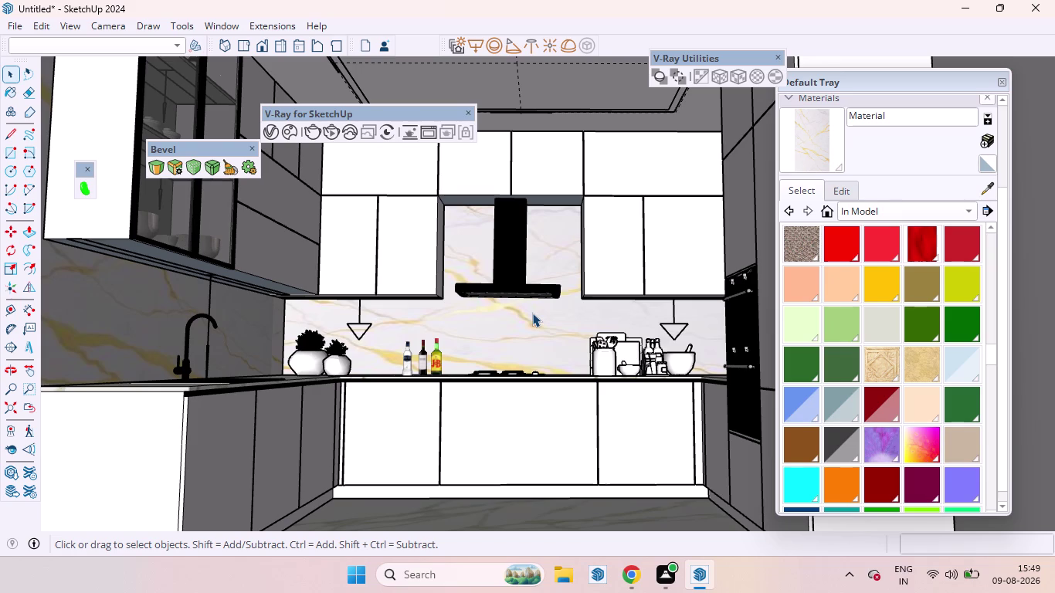
scroll(down, 3)
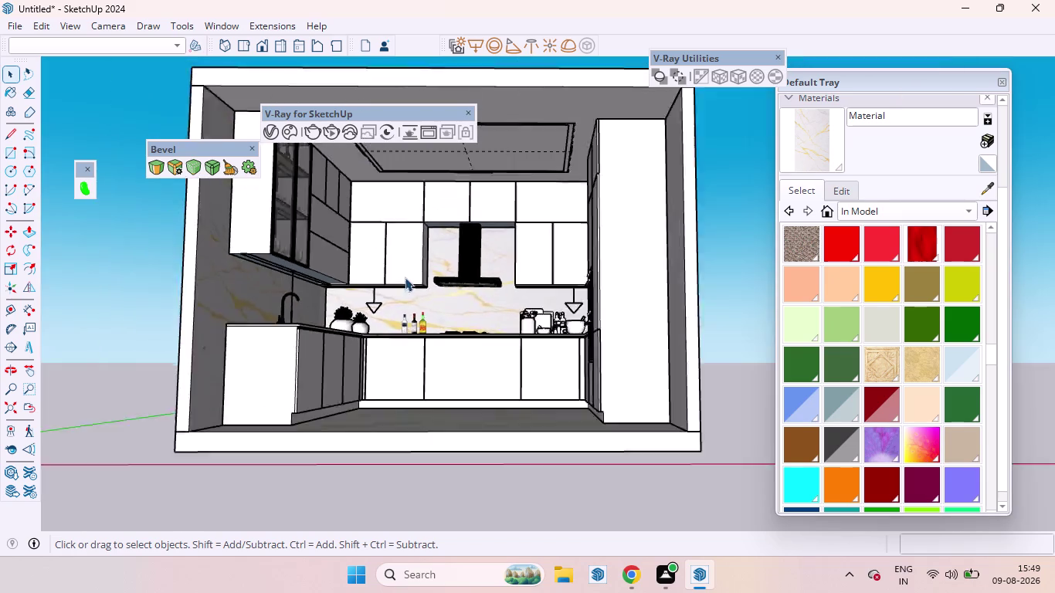
scroll(down, 3)
scroll(down, 3)
middle_drag(450, 304, 476, 377)
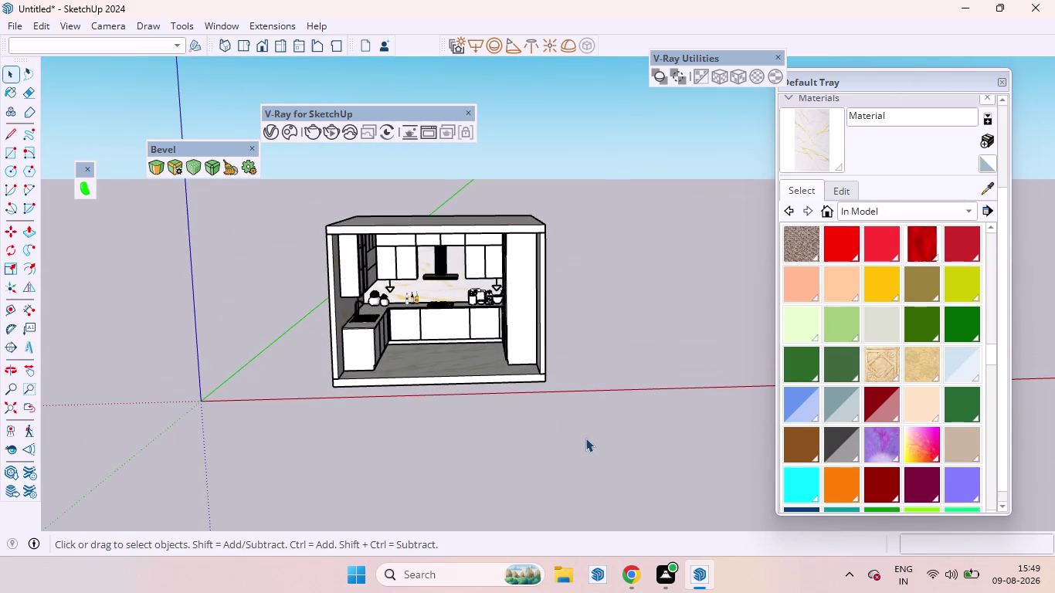